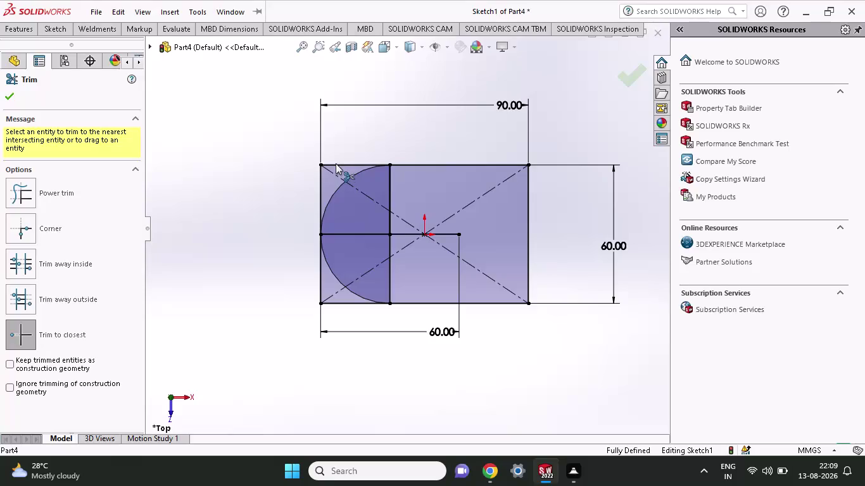
Trim the top-left stub and the left edge pieces lying outside the arc.
click(336, 163)
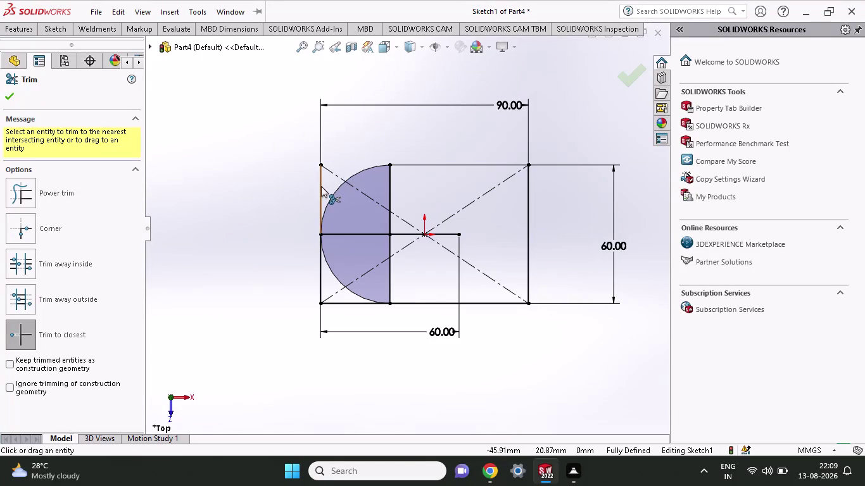
click(321, 186)
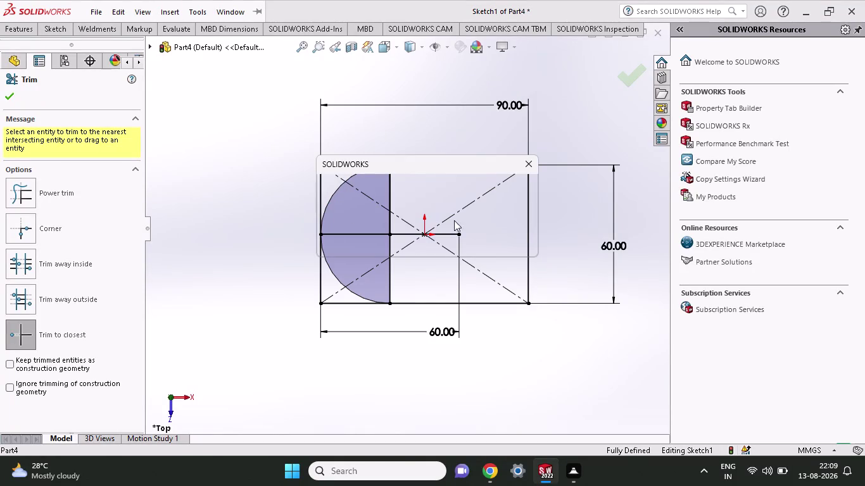
click(453, 244)
click(320, 275)
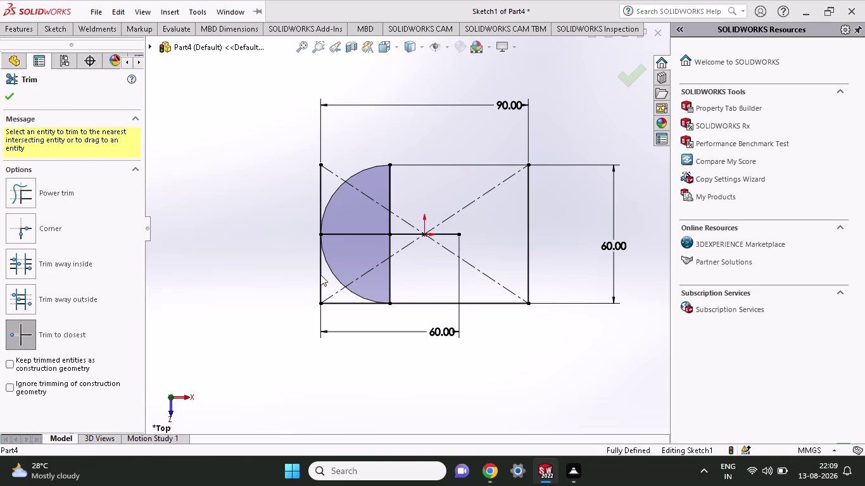
click(320, 275)
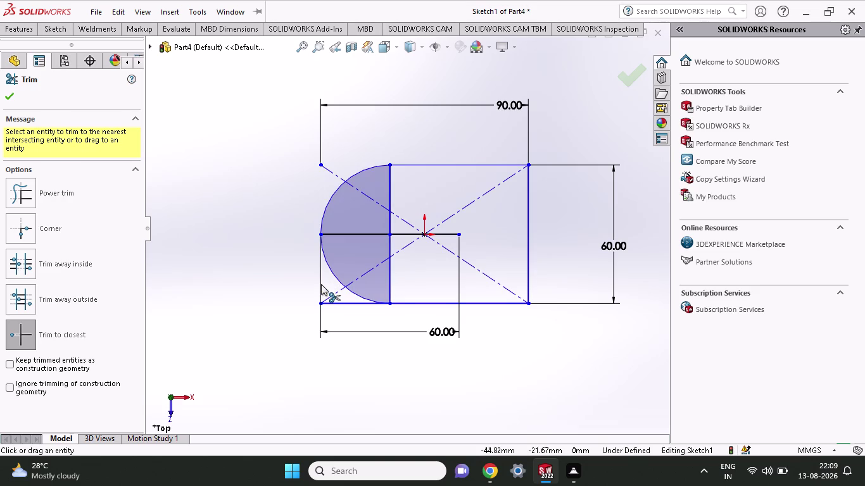
double_click(321, 284)
click(356, 303)
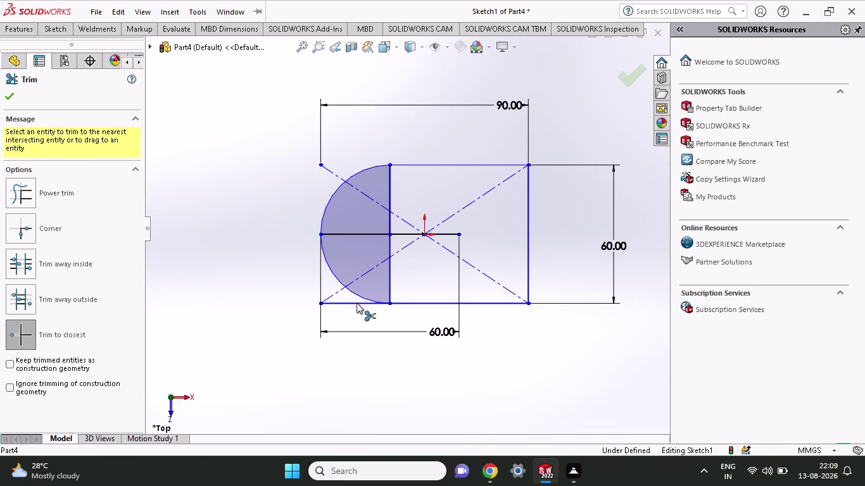
Trim the leftover bottom-left corner stubs outside the arc.
click(356, 302)
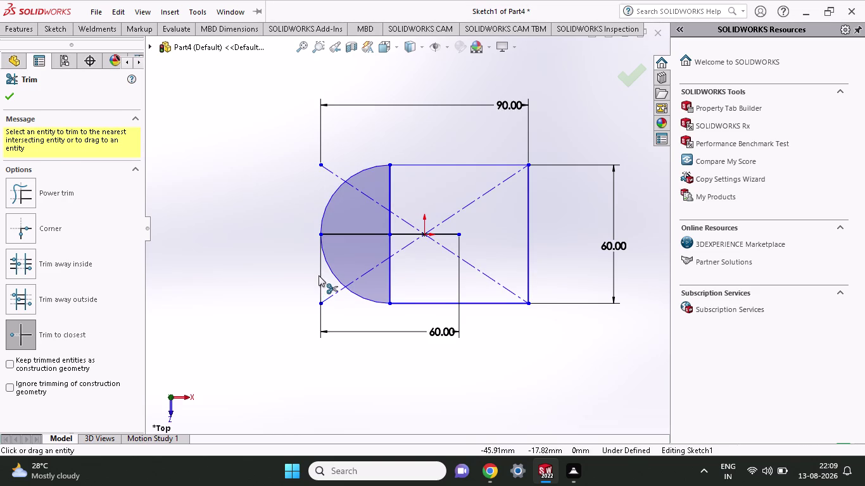
click(319, 275)
click(320, 267)
click(320, 257)
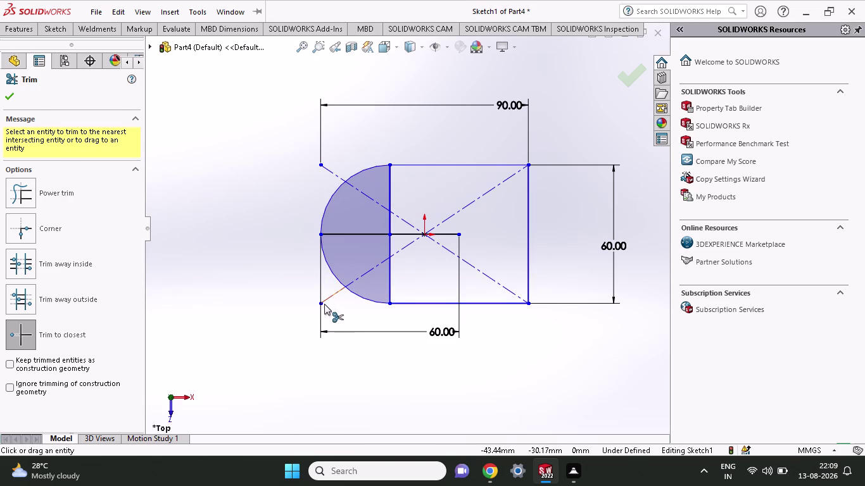
click(319, 302)
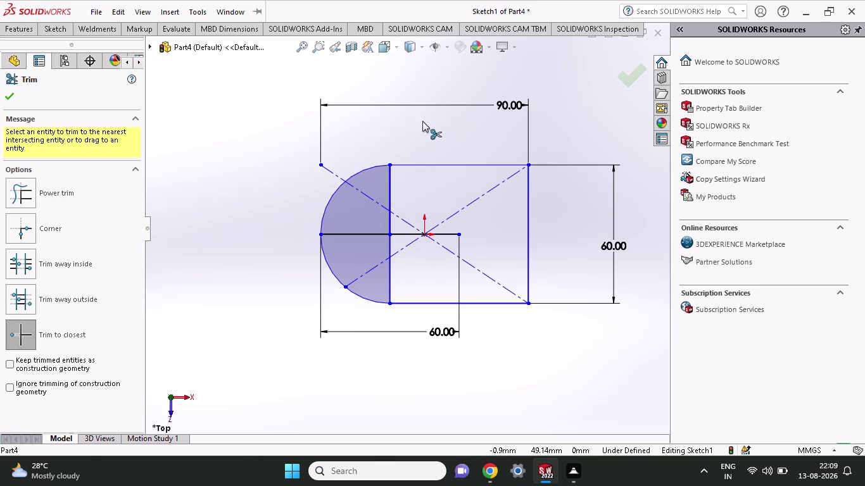
scroll(down, 3)
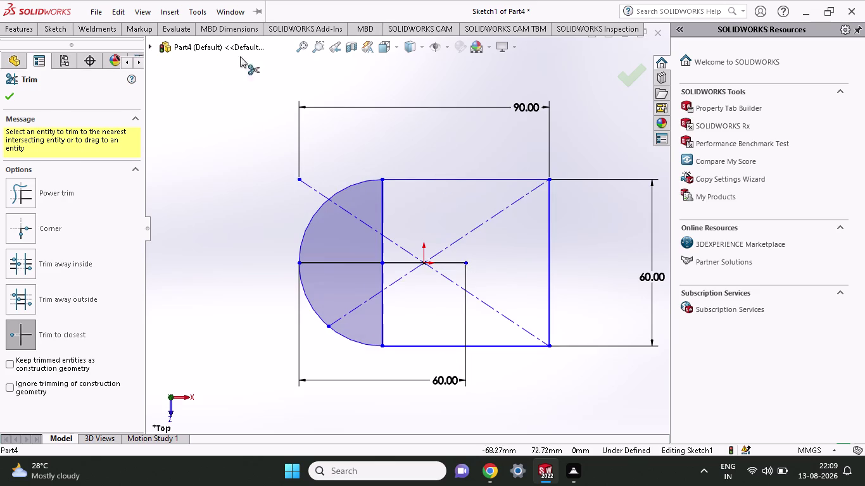
click(55, 29)
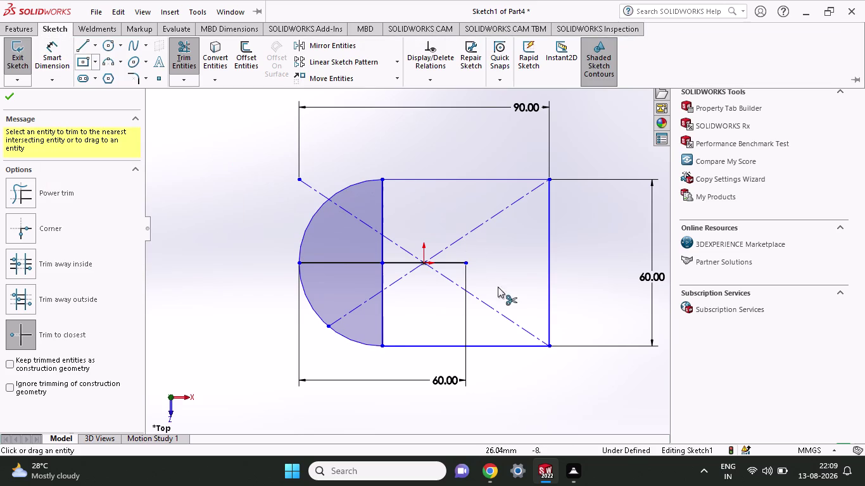
click(25, 30)
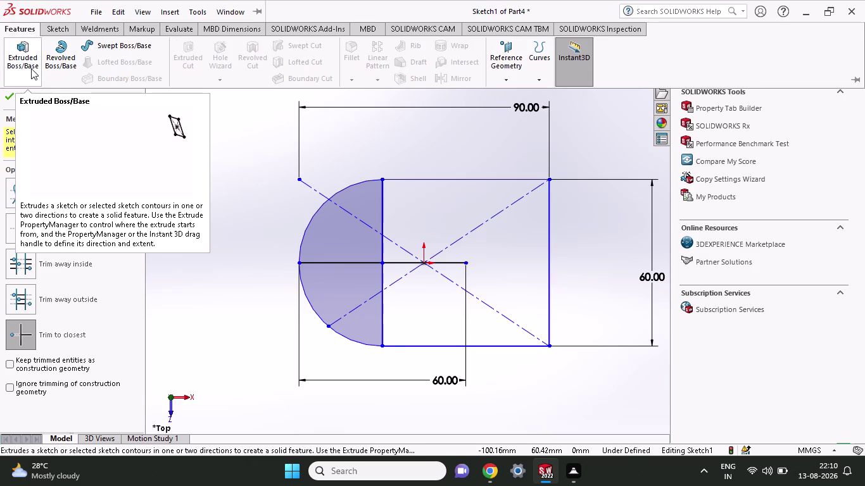
click(61, 33)
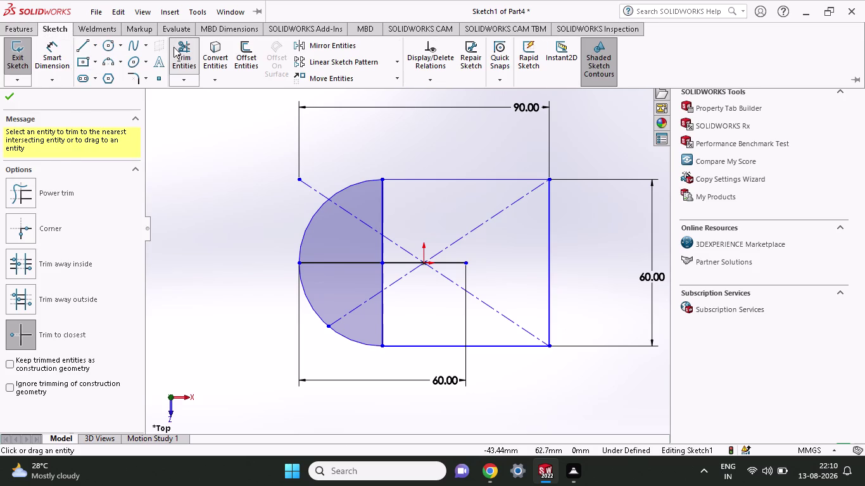
Trim the upper and lower inner vertical lines and the short stub, leaving one closed D outline.
click(174, 47)
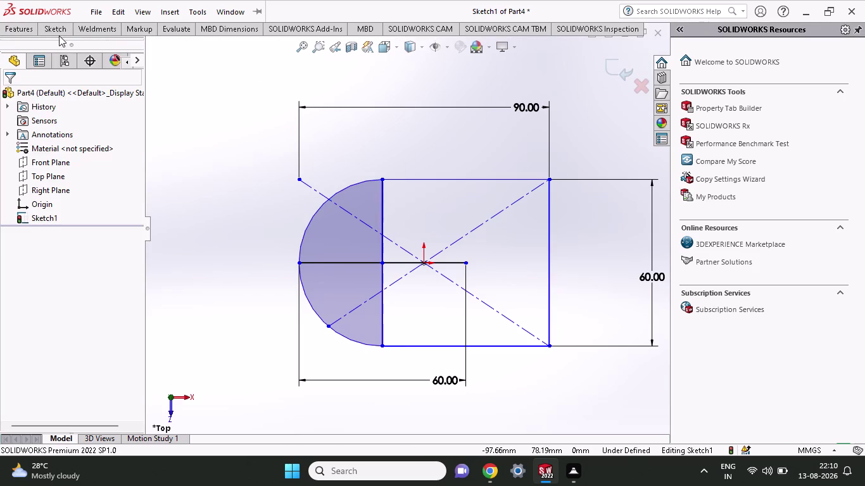
click(61, 32)
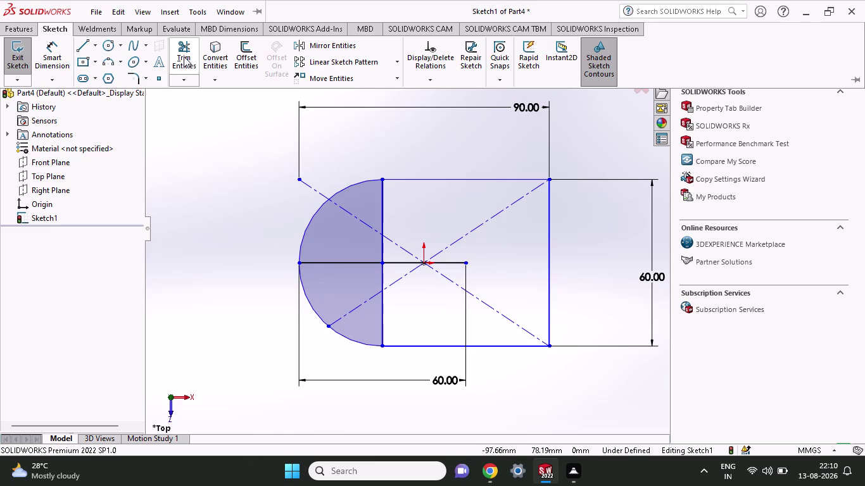
click(184, 56)
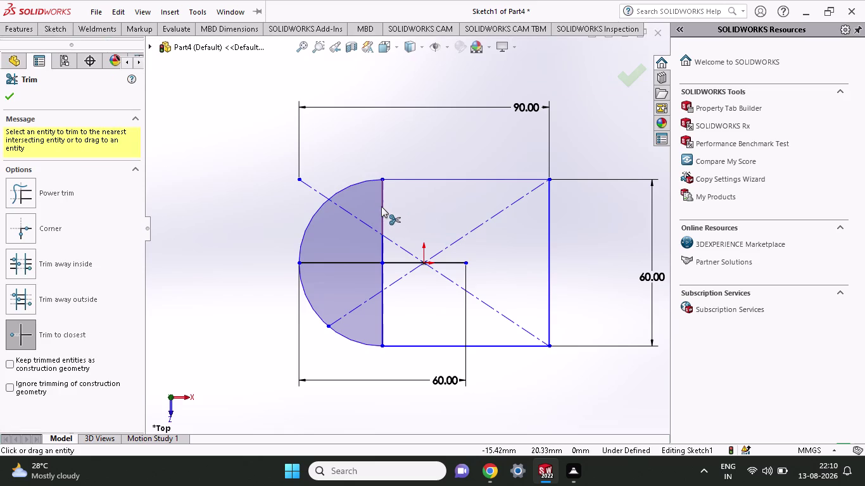
click(381, 206)
click(381, 222)
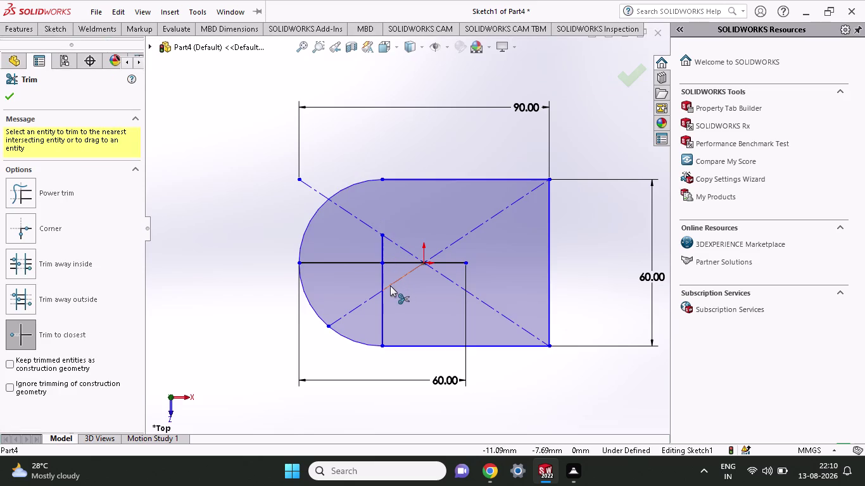
click(382, 289)
click(380, 245)
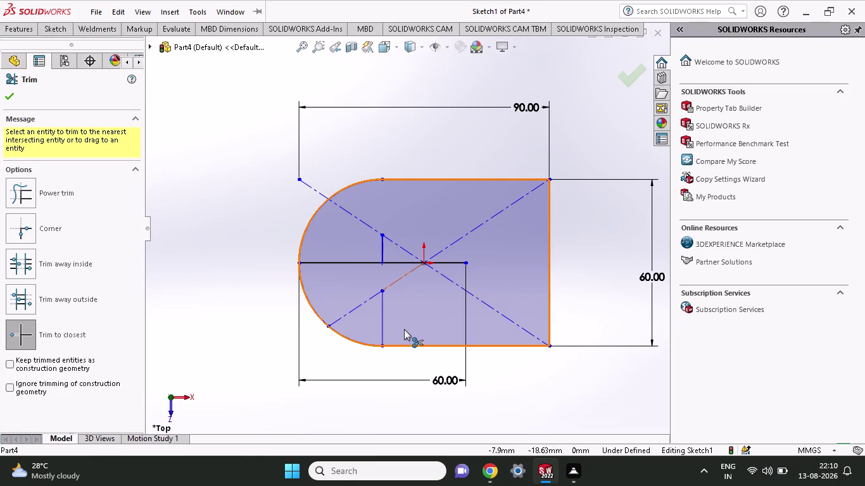
click(384, 322)
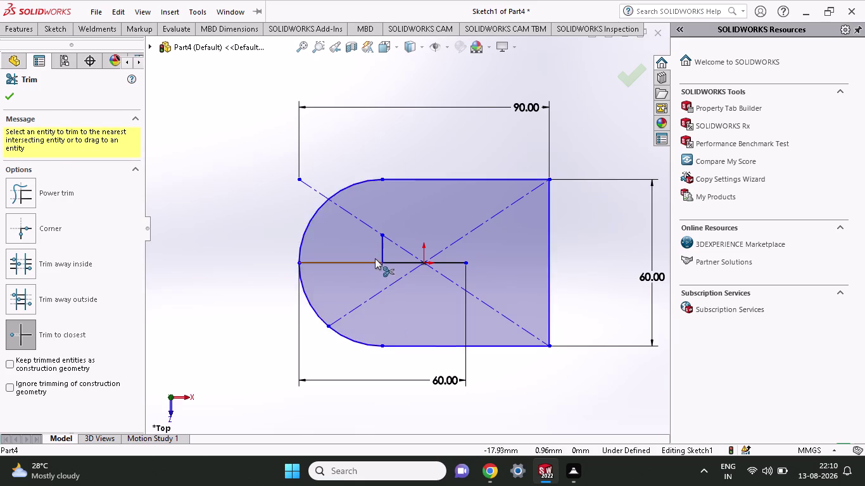
click(384, 247)
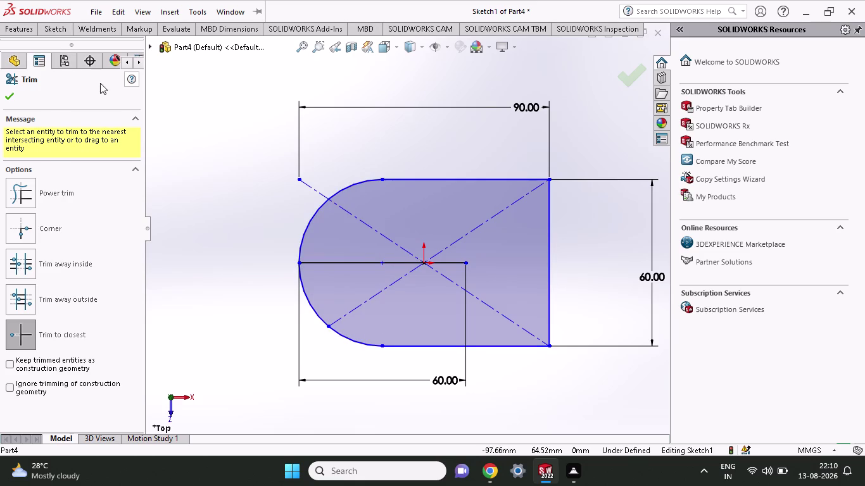
click(26, 29)
click(32, 57)
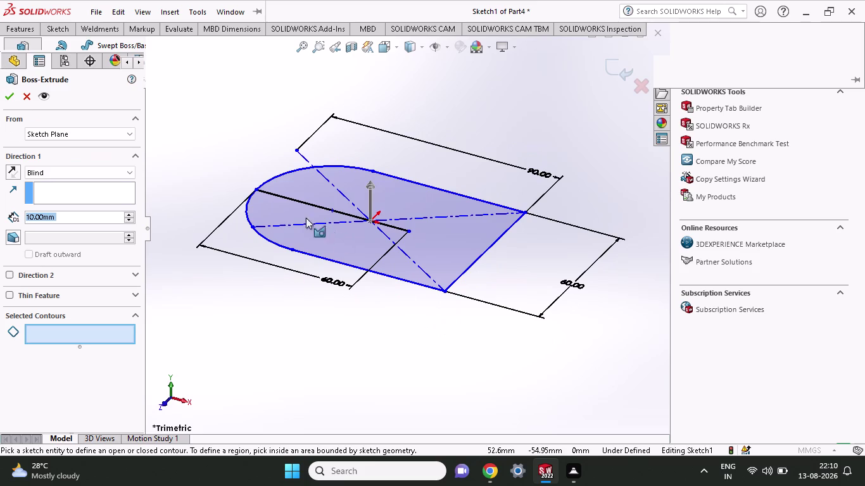
Extrude the D-shaped region as a Blind boss 20 mm deep.
click(340, 248)
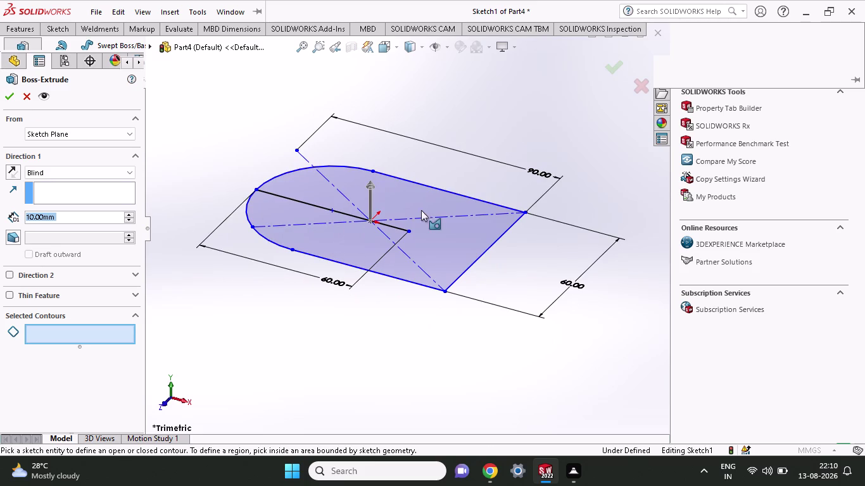
drag(77, 223, 66, 223)
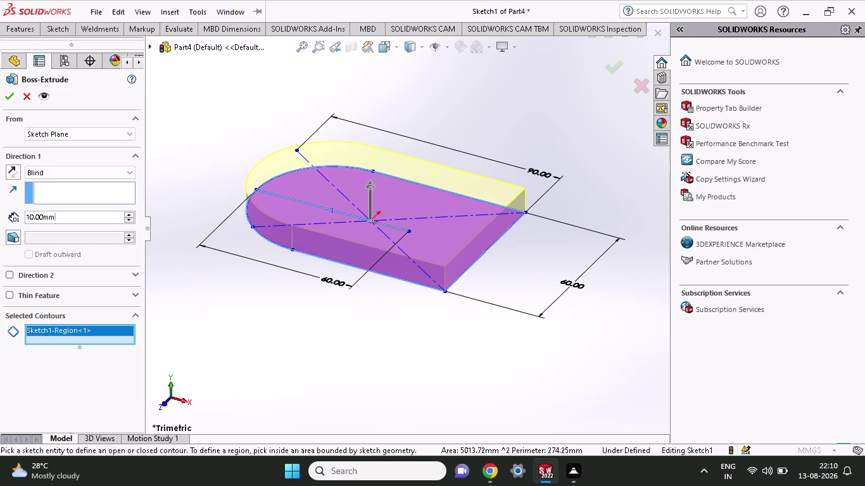
drag(66, 223, 0, 226)
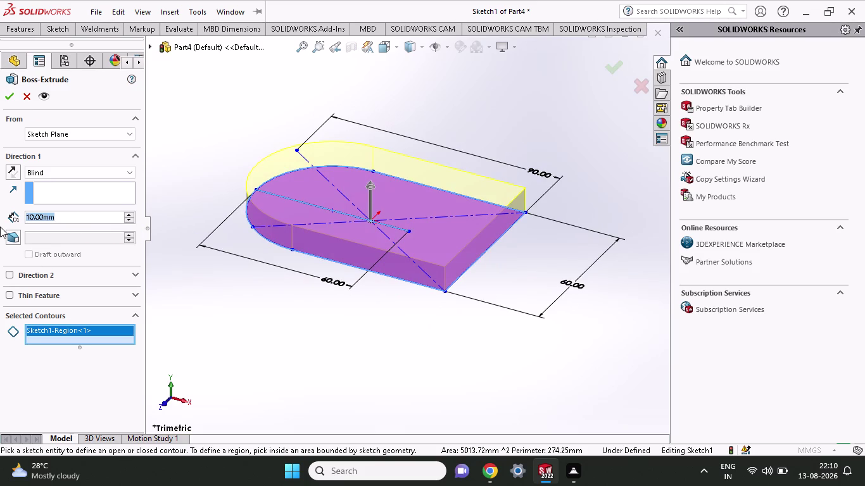
text(20)
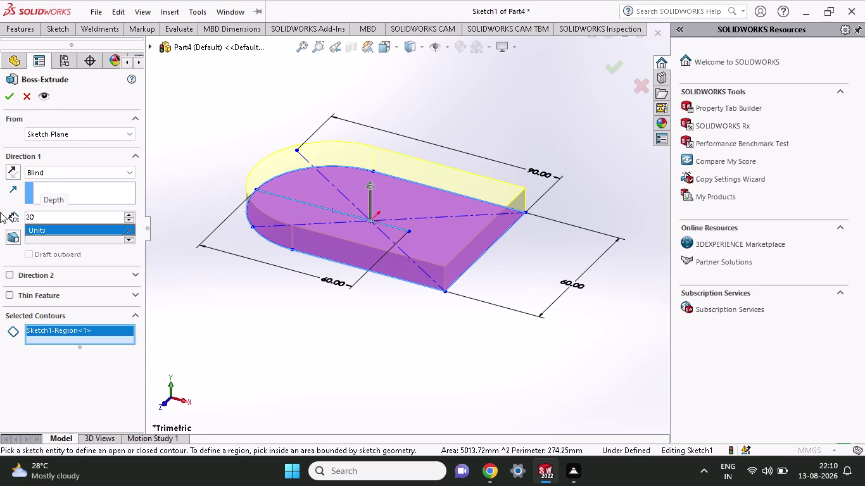
click(8, 100)
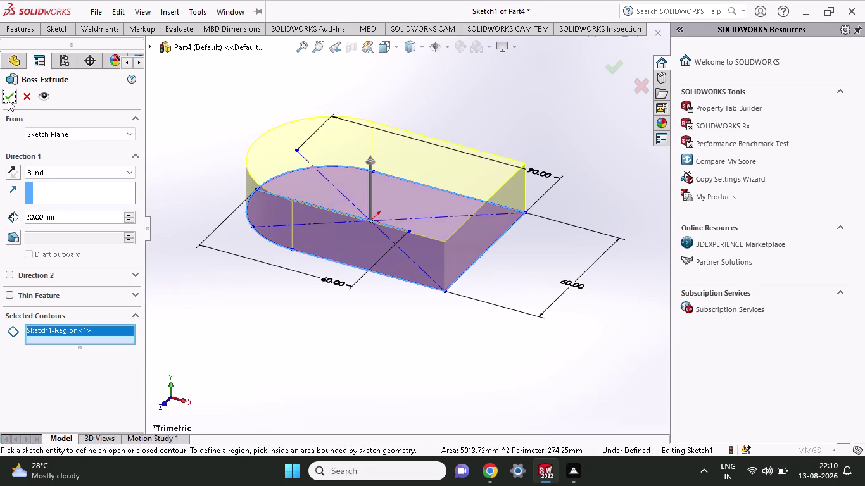
click(7, 100)
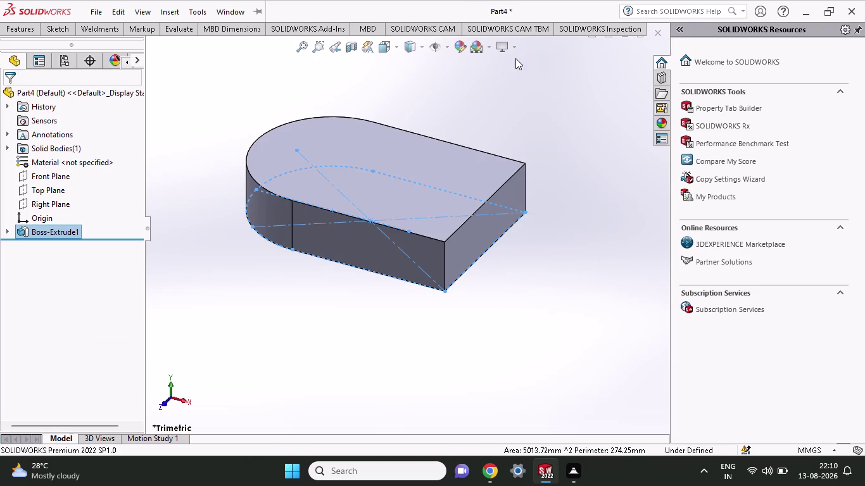
Open a new sketch on the D-shaped plate's top face, viewed normal to it.
click(430, 199)
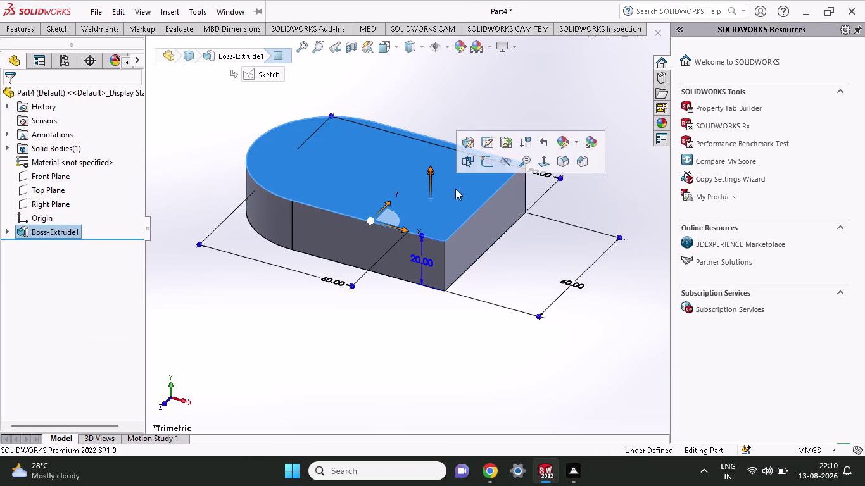
click(491, 161)
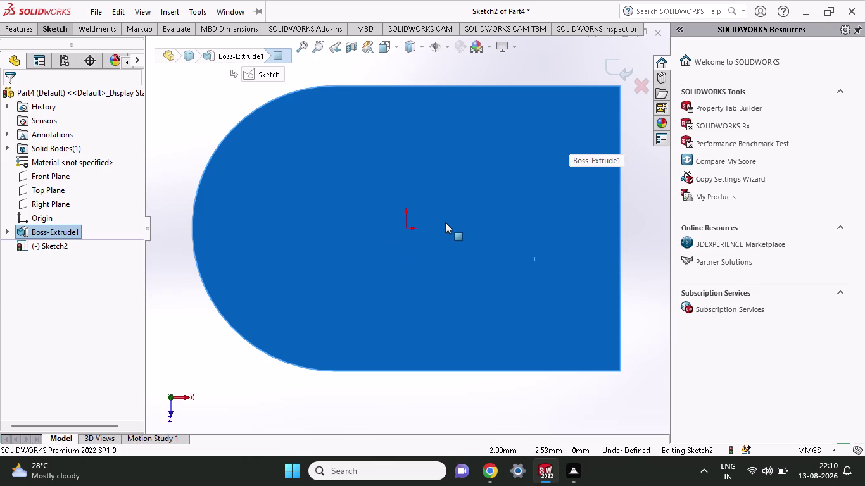
click(50, 33)
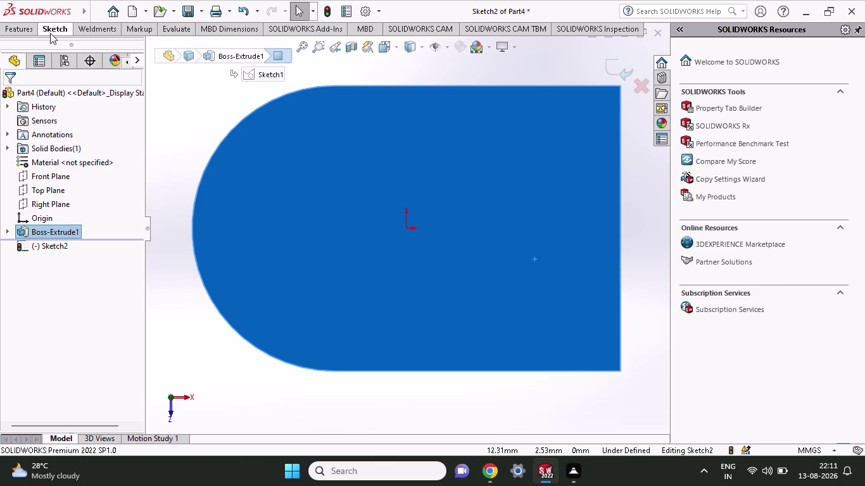
click(85, 63)
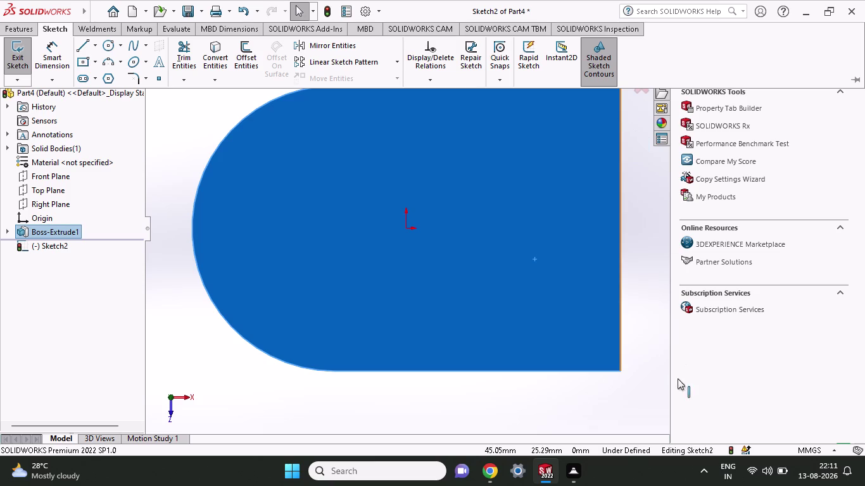
scroll(down, 3)
scroll(up, 3)
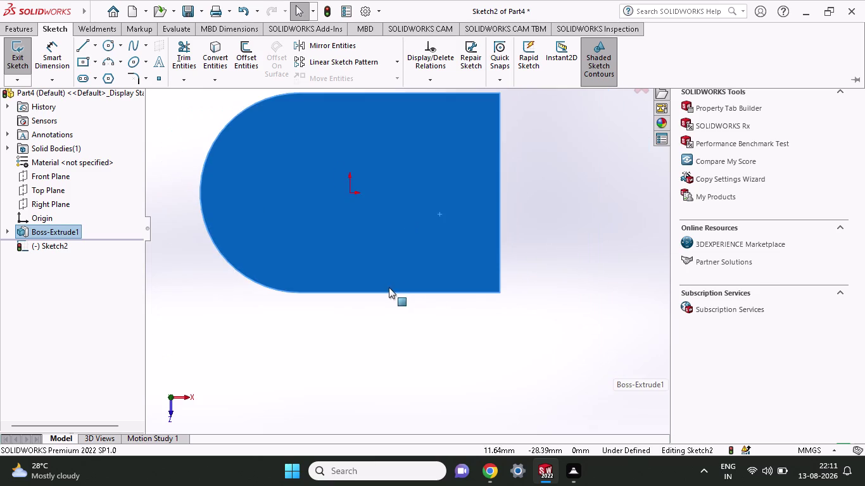
click(80, 64)
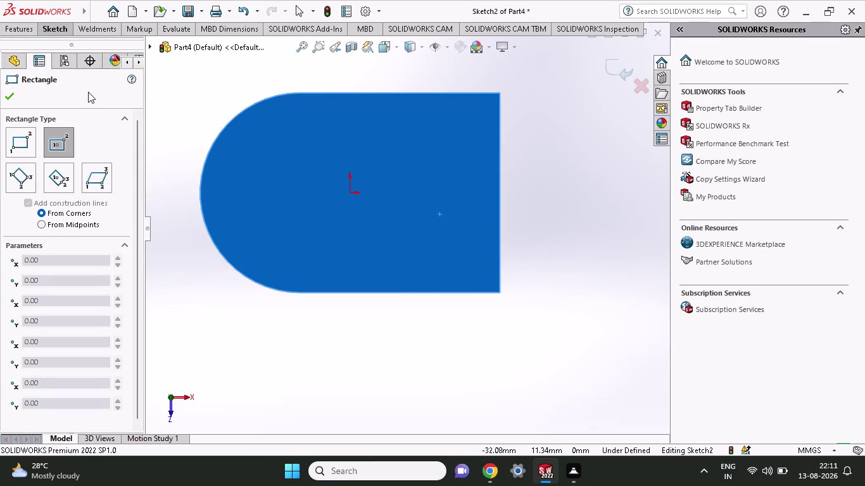
click(499, 293)
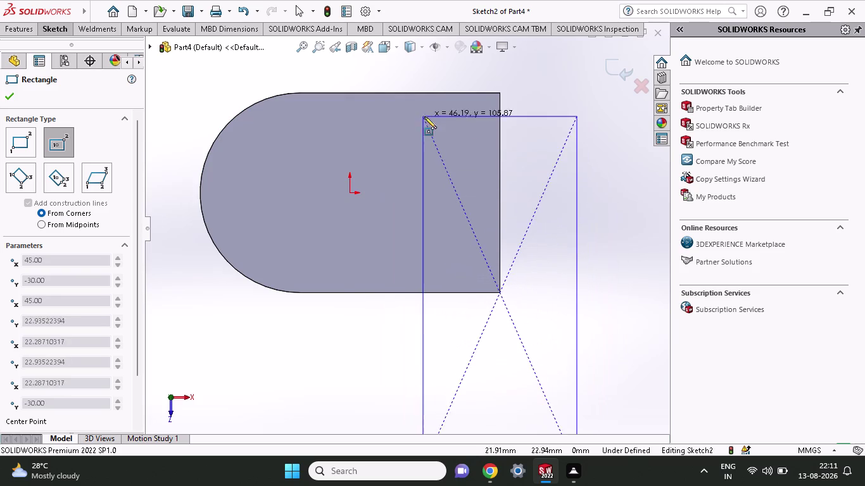
scroll(up, 3)
right_click(465, 172)
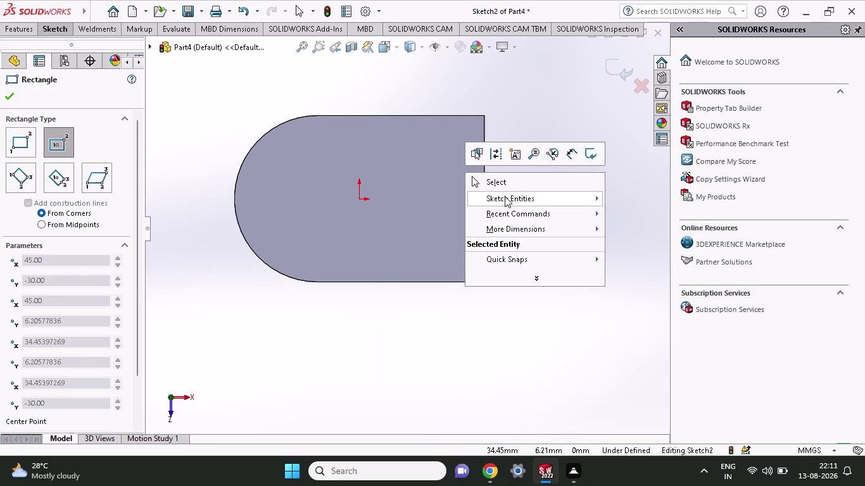
click(503, 187)
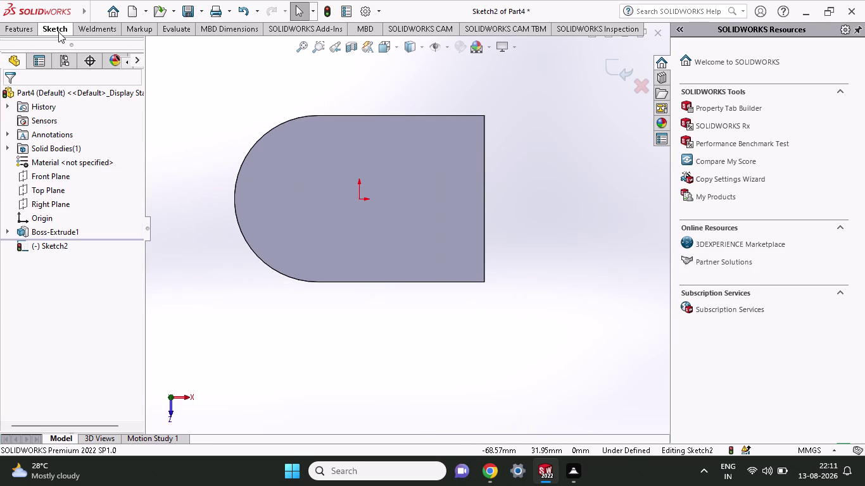
click(58, 32)
click(95, 59)
click(96, 79)
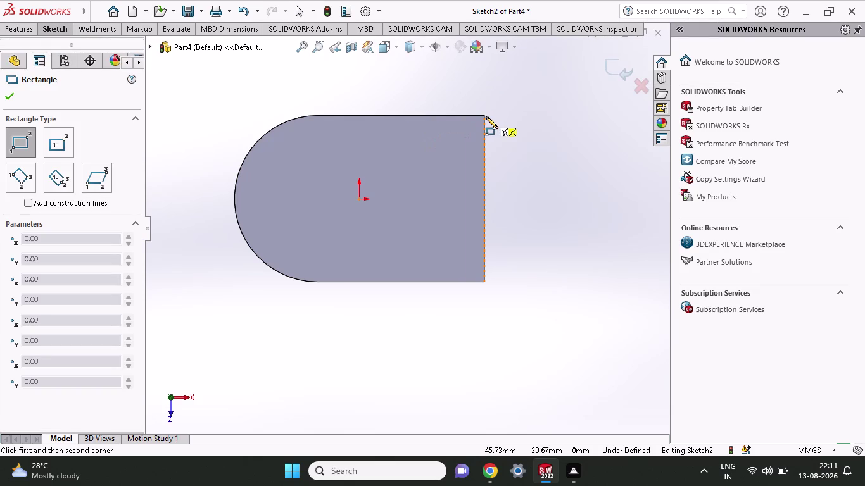
click(485, 116)
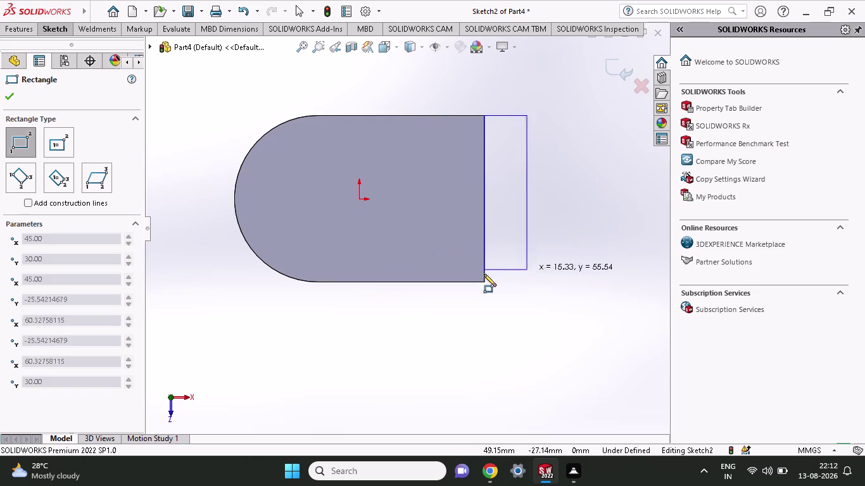
right_click(319, 285)
click(392, 299)
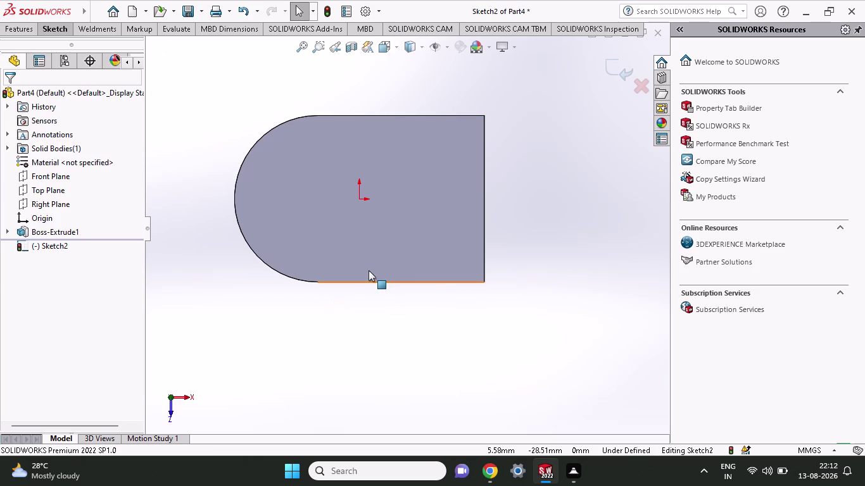
Undo the small stray rectangle drawn near the curve's lower end.
click(52, 34)
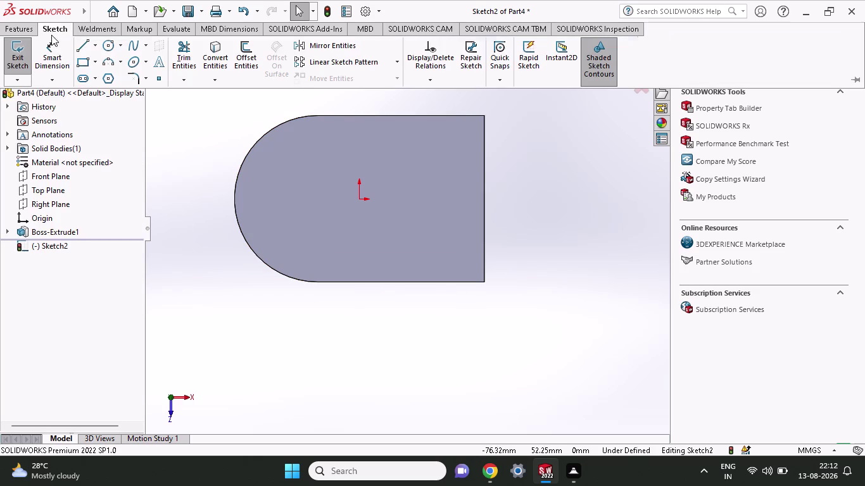
click(86, 65)
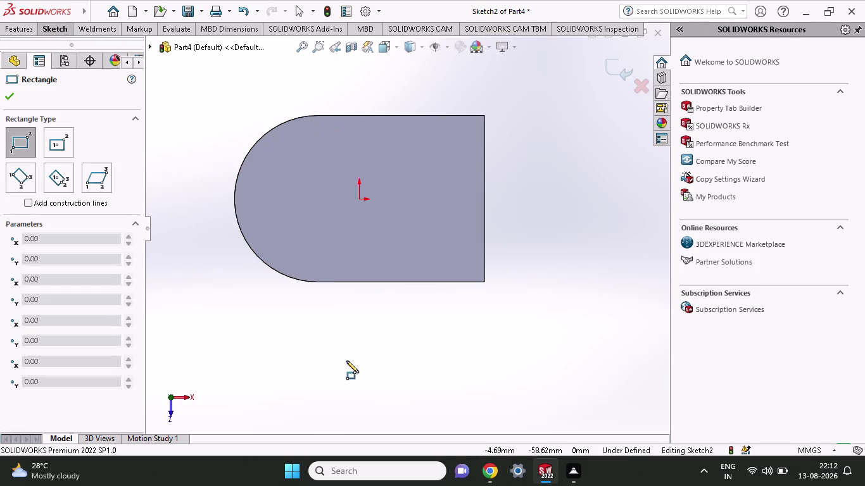
click(324, 296)
click(317, 281)
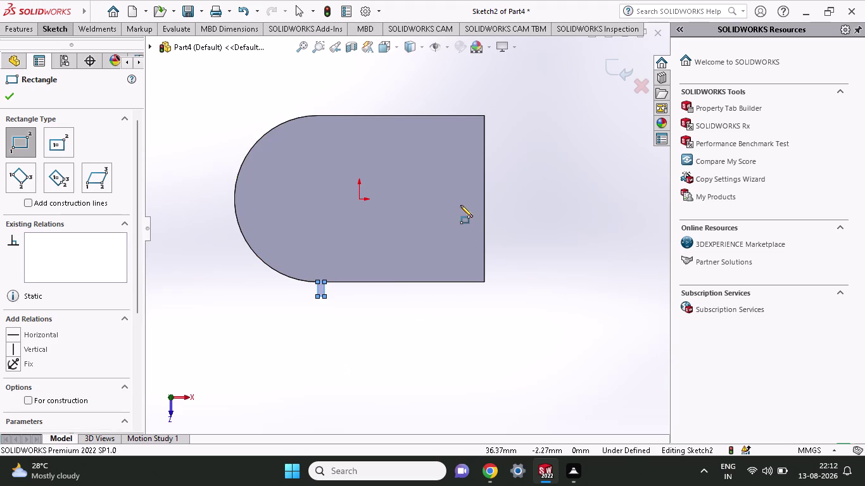
key(Escape)
key(Escape)
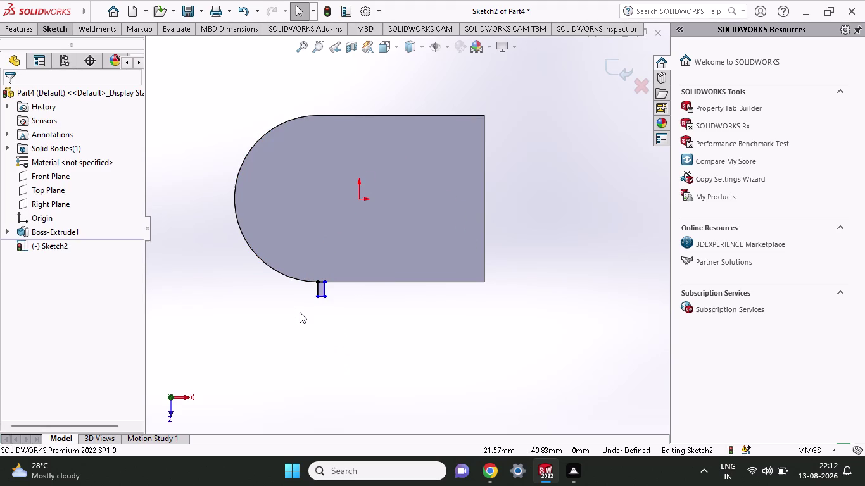
key(ctrl+z)
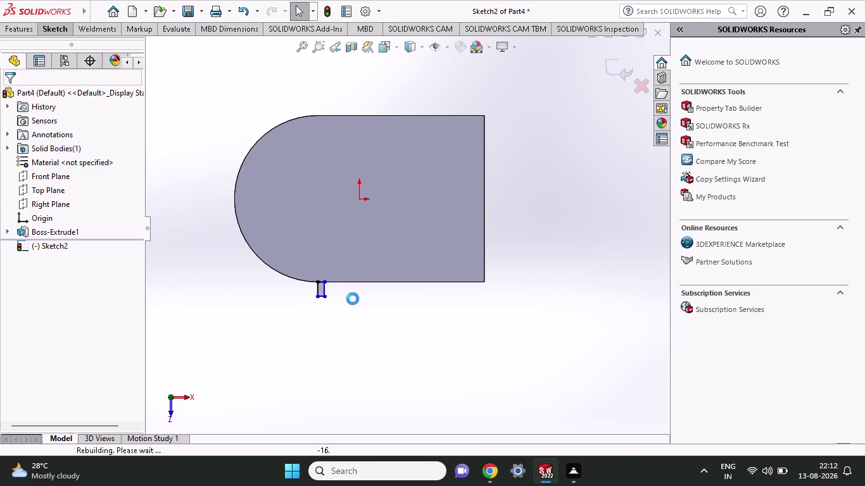
Draw a corner rectangle from the plate's top-right corner to the arc's lower tangent point.
click(40, 27)
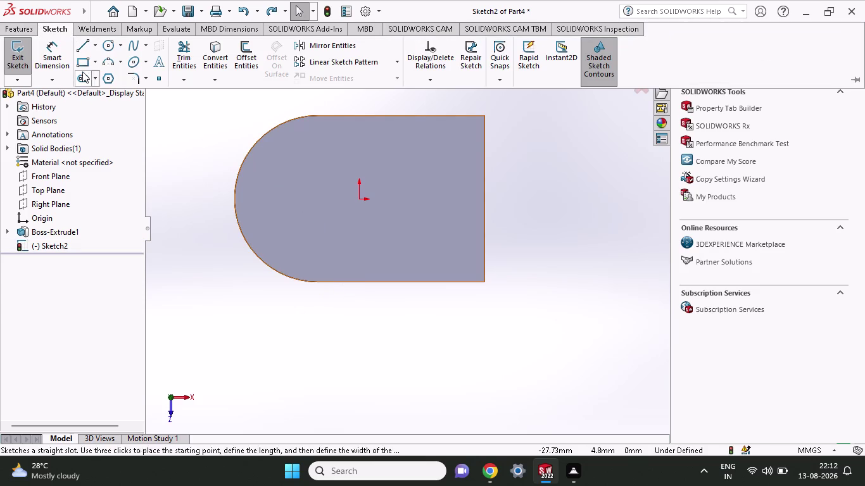
click(80, 63)
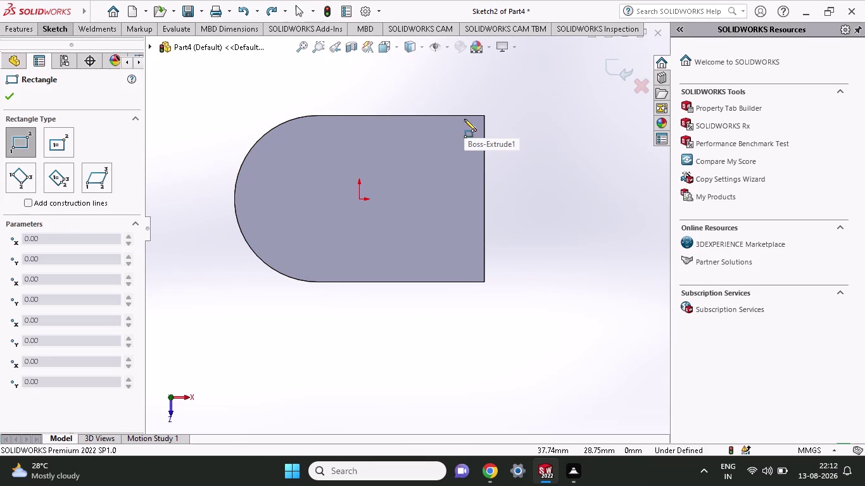
click(484, 116)
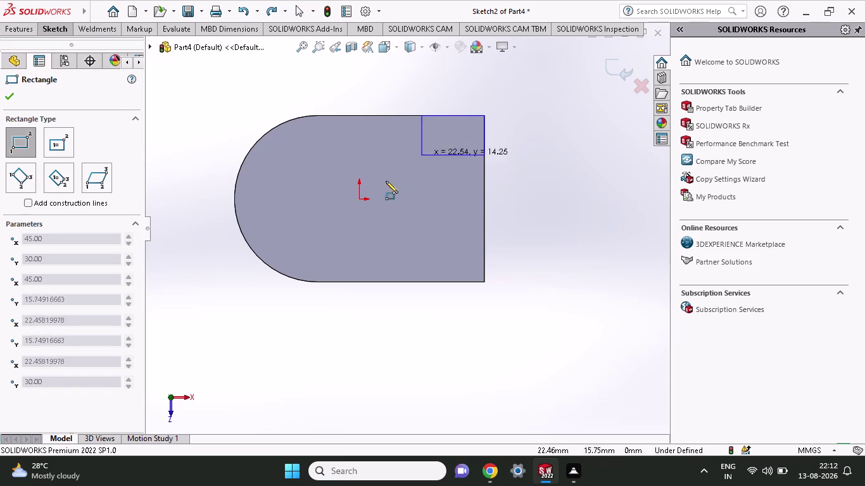
click(319, 284)
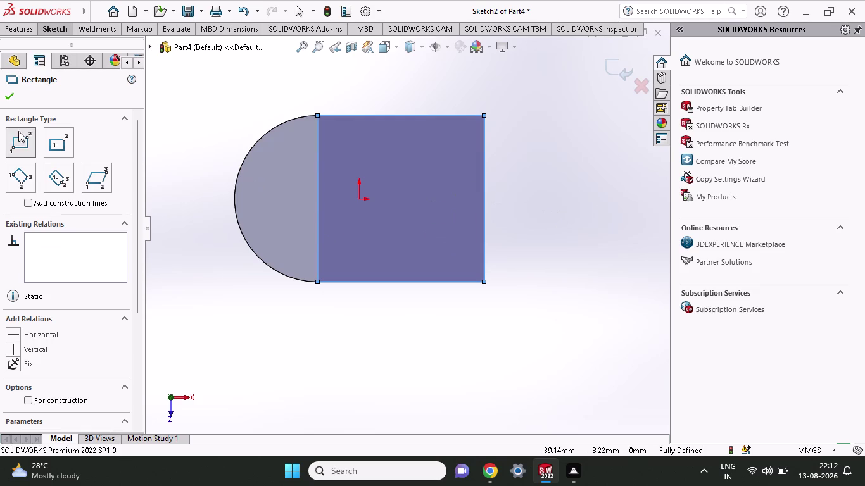
click(60, 29)
click(95, 51)
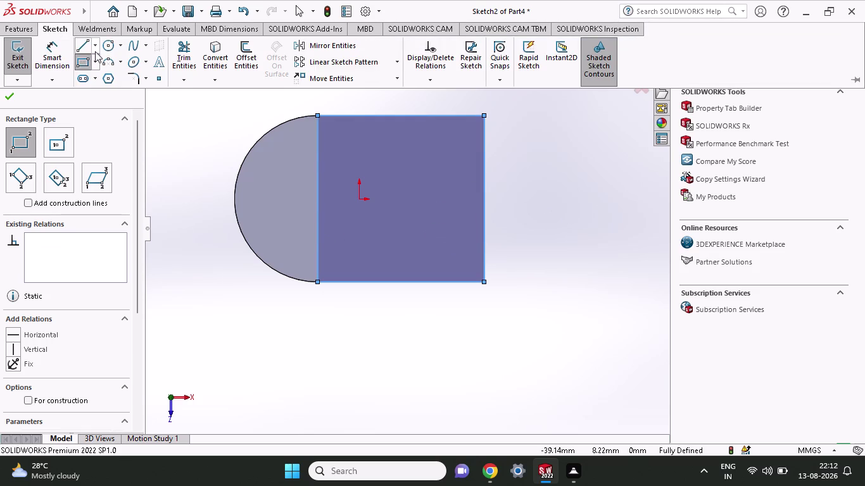
Draw a midpoint line along the rectangle's left edge.
click(111, 96)
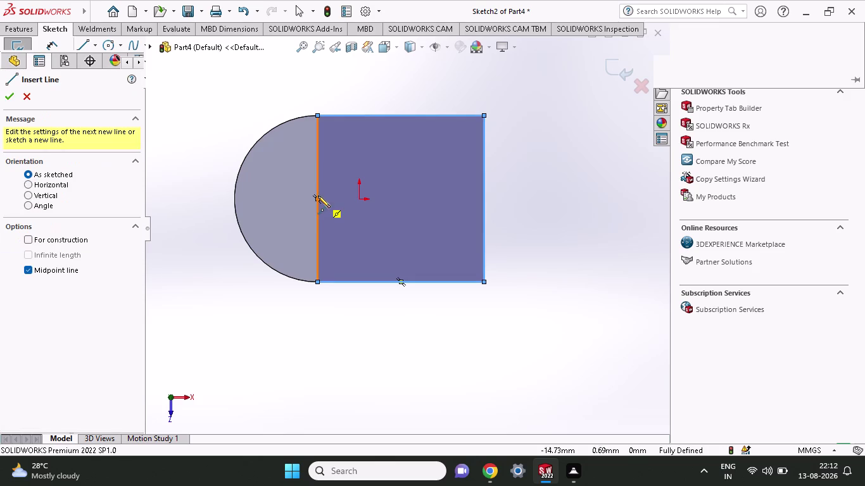
click(318, 198)
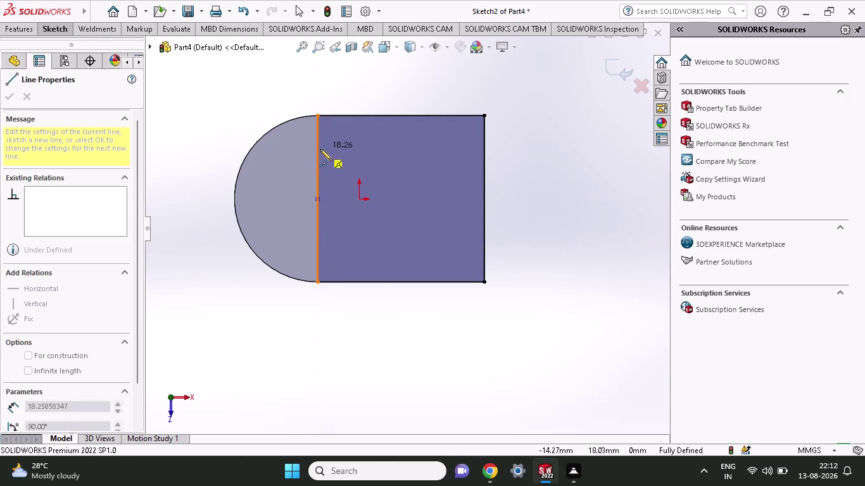
click(318, 142)
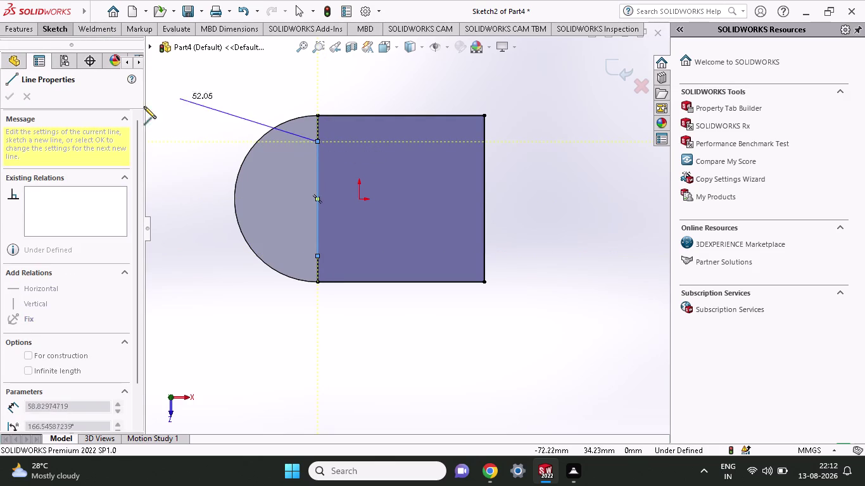
click(53, 31)
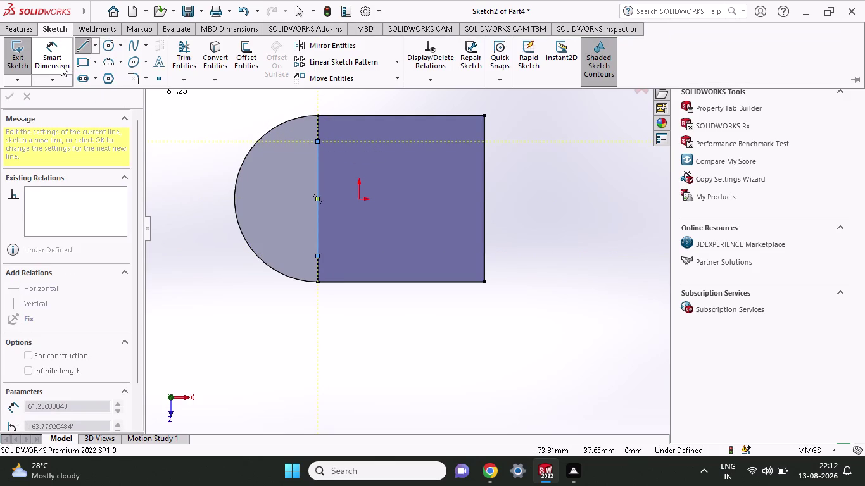
Dimension the left-edge midpoint line to 40 mm.
click(60, 65)
click(317, 256)
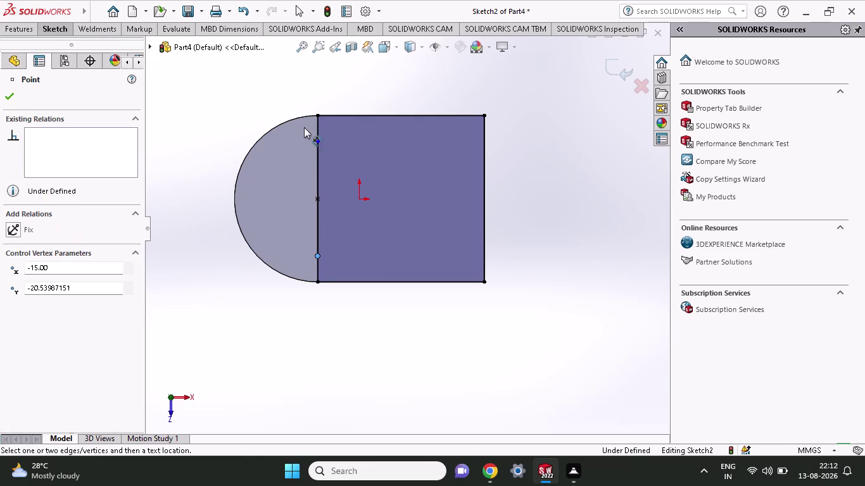
click(316, 141)
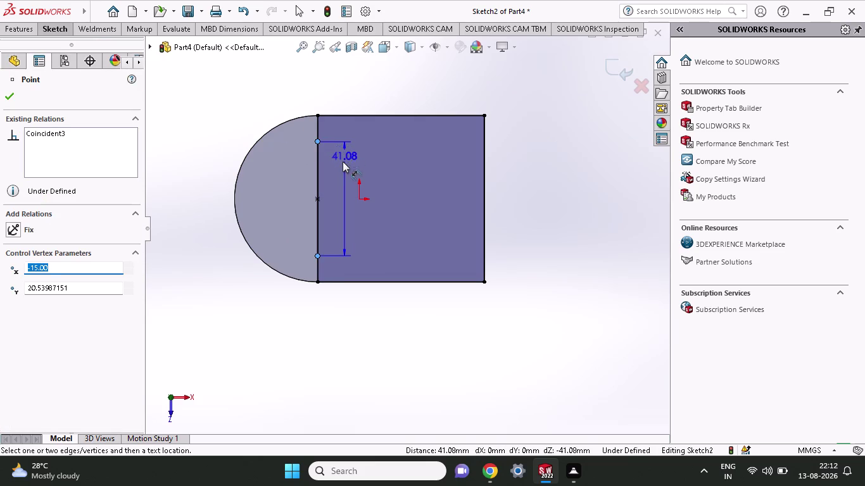
click(347, 205)
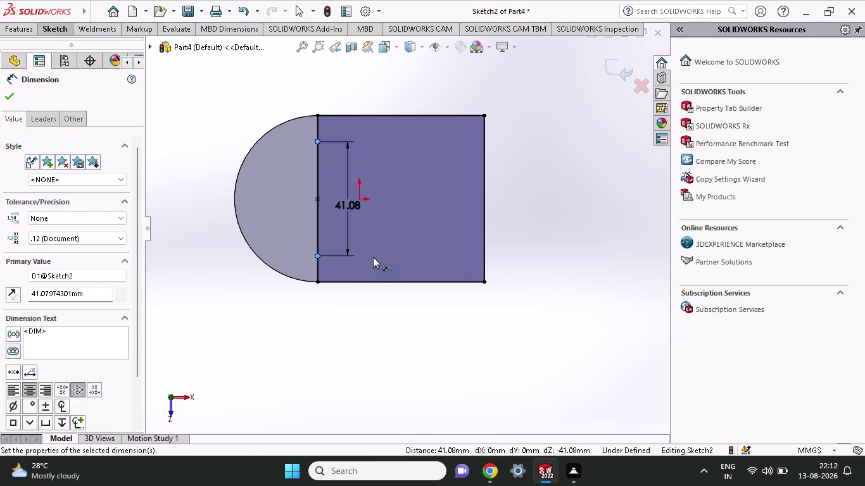
key(4)
key(0)
key(Return)
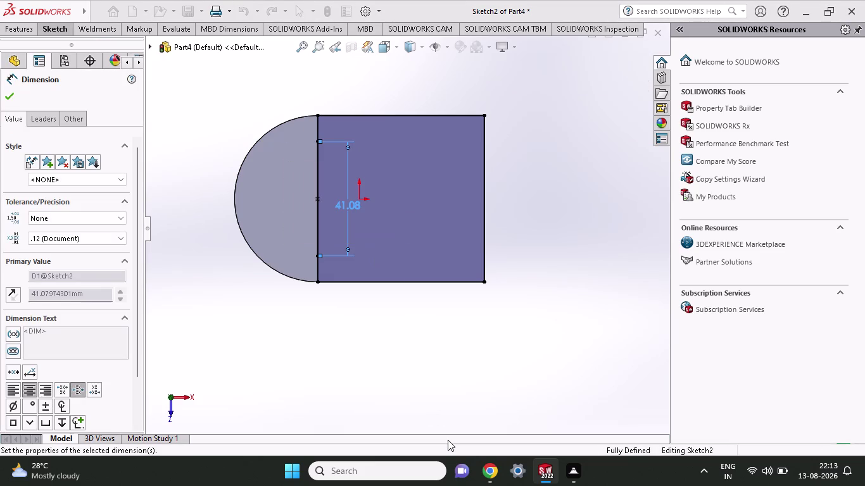
click(41, 27)
click(117, 65)
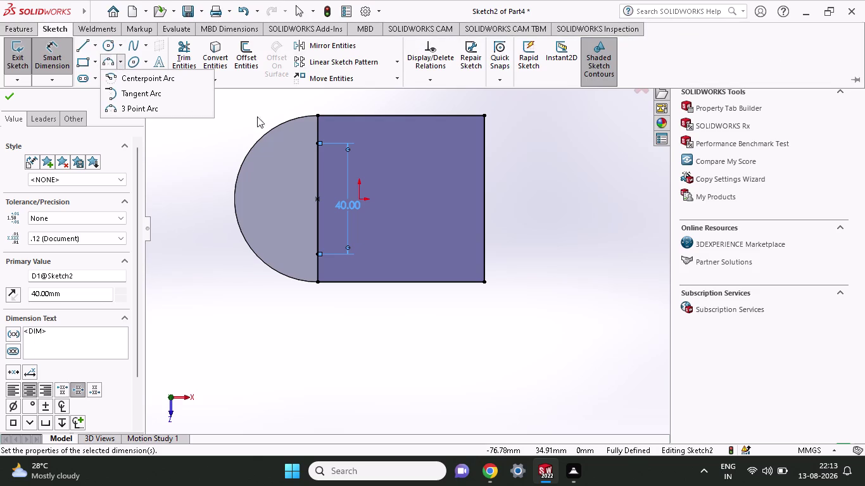
Draw a 3-point arc bulging left between the 40 mm line's top and bottom ends.
click(129, 105)
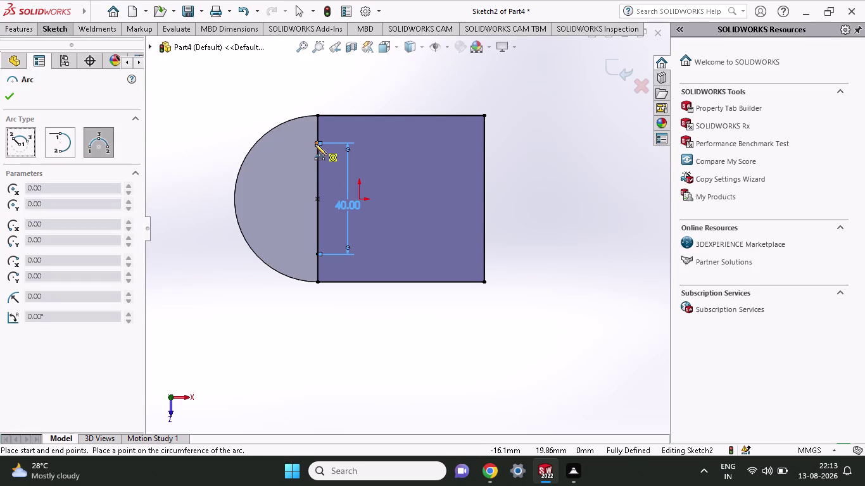
click(314, 144)
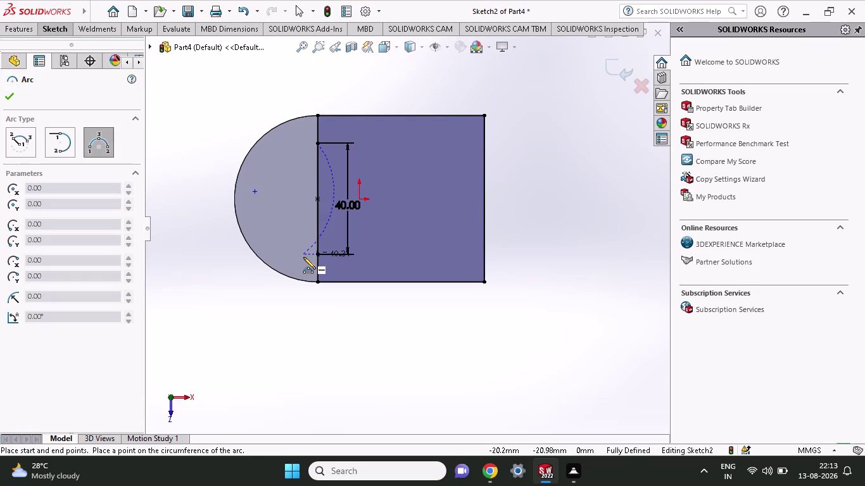
click(319, 258)
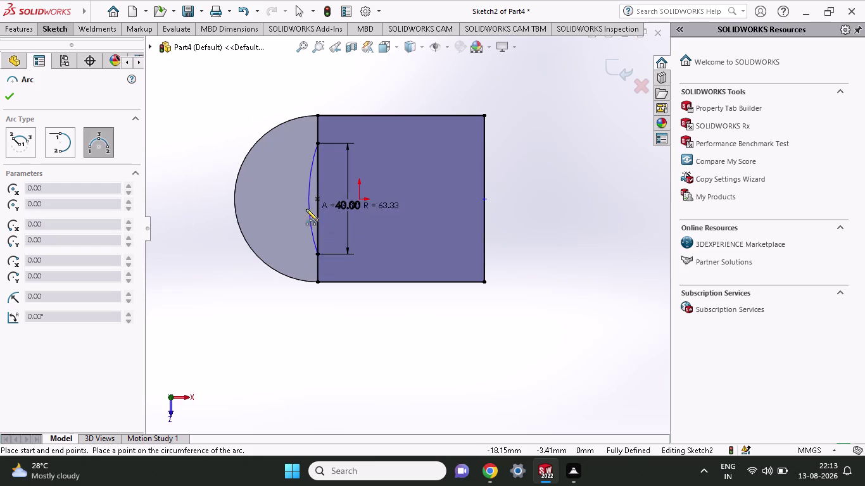
click(265, 207)
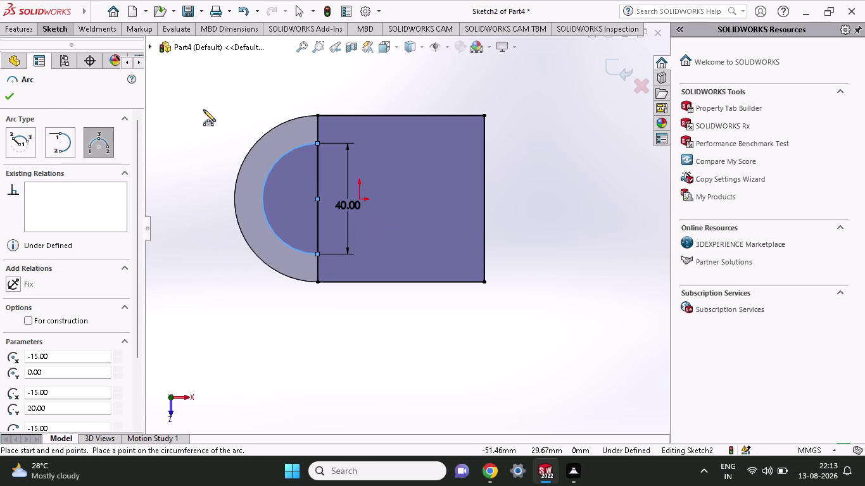
click(59, 32)
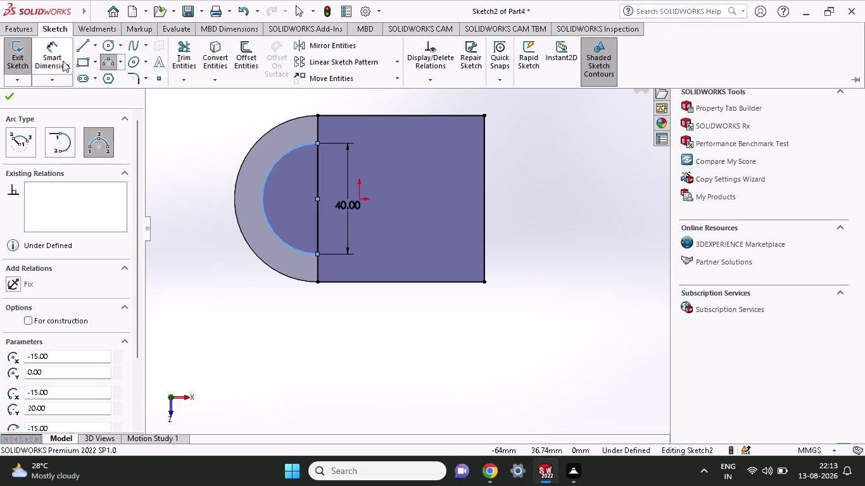
click(182, 49)
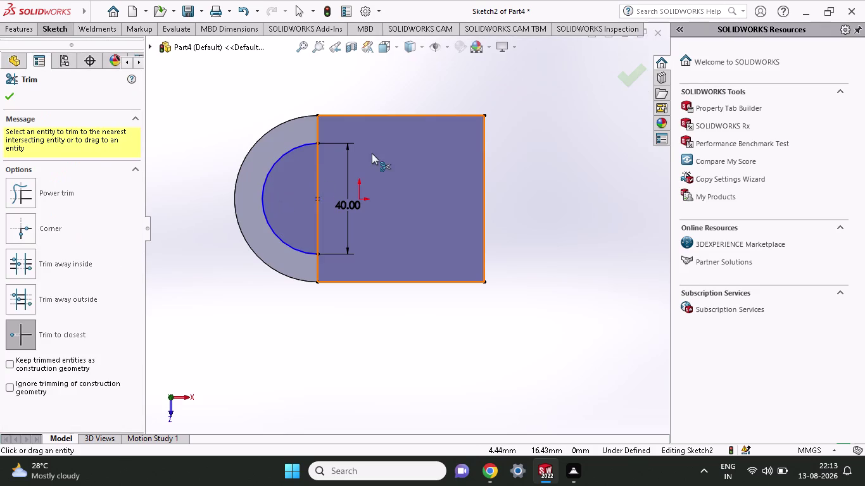
Trim away the 40 mm straight segment between the arc's ends and dismiss the warning.
click(318, 180)
click(446, 249)
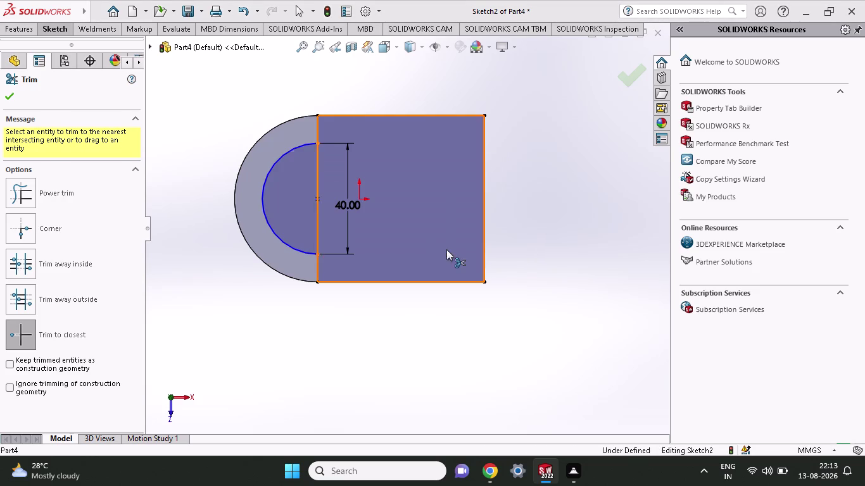
click(314, 235)
click(319, 234)
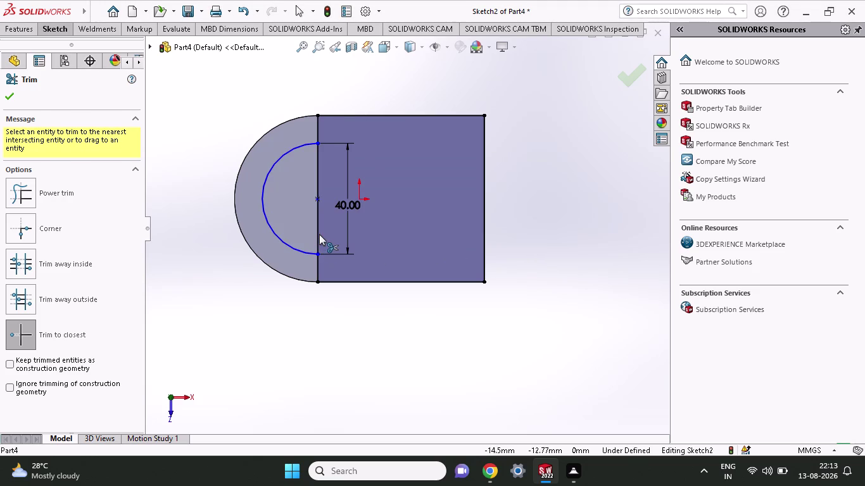
click(316, 233)
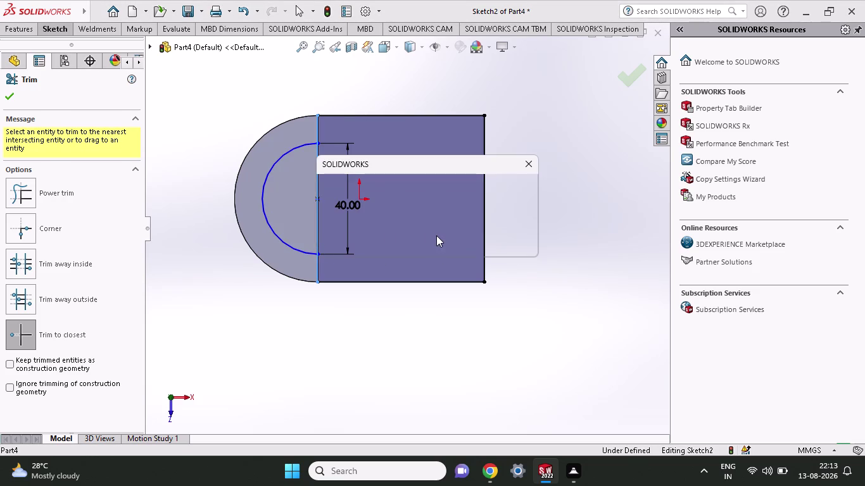
click(456, 243)
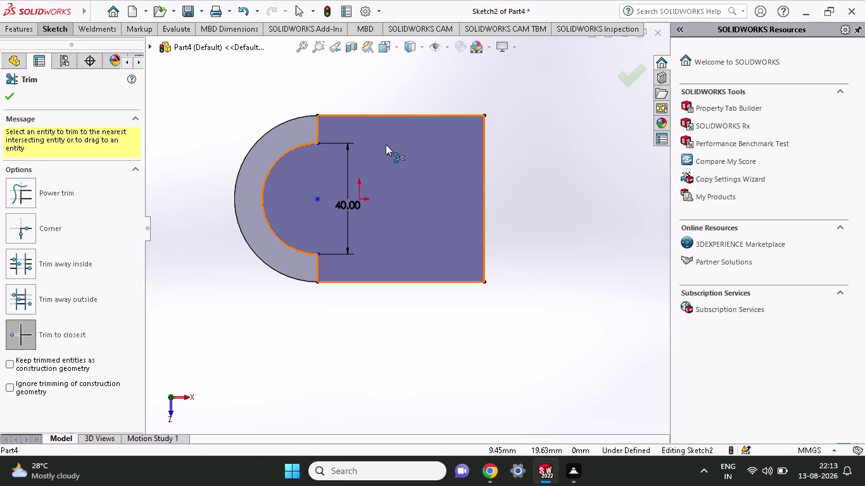
click(48, 32)
click(84, 48)
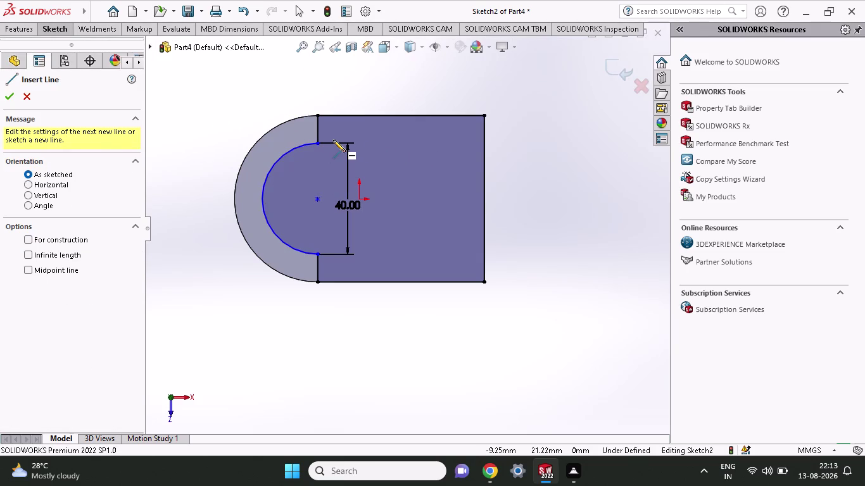
Draw a horizontal line right from the arc's upper end and dimension it 20 mm.
click(316, 144)
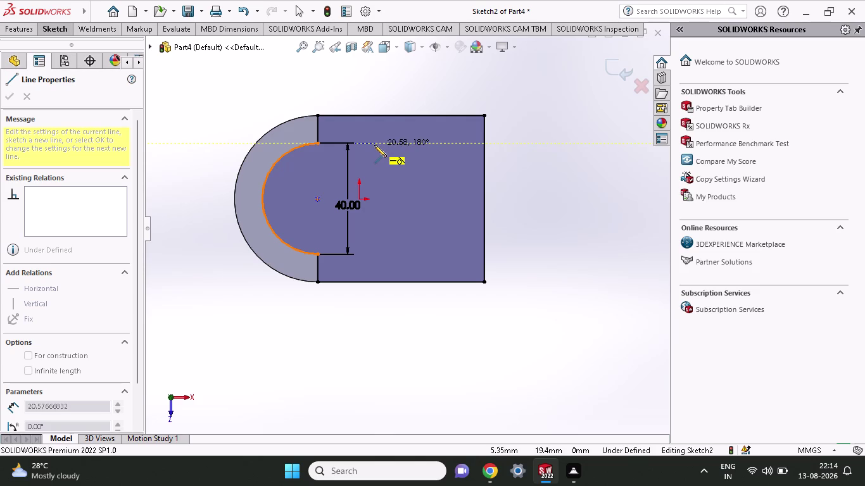
click(374, 145)
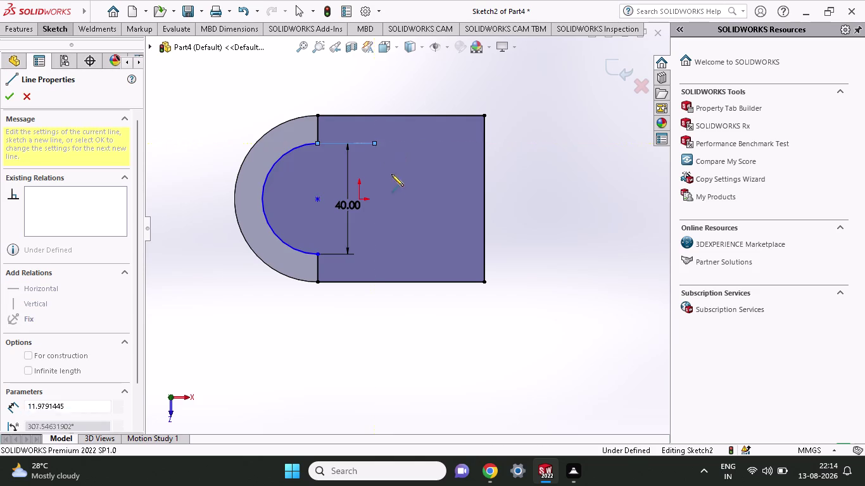
click(54, 30)
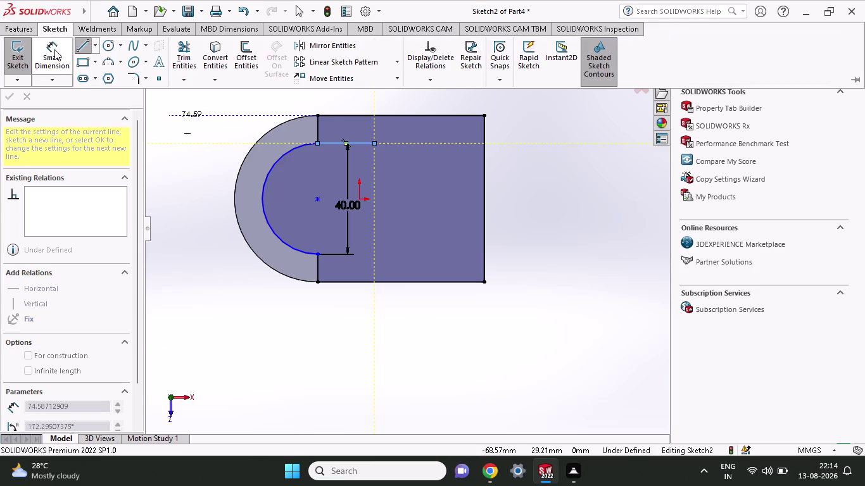
click(56, 57)
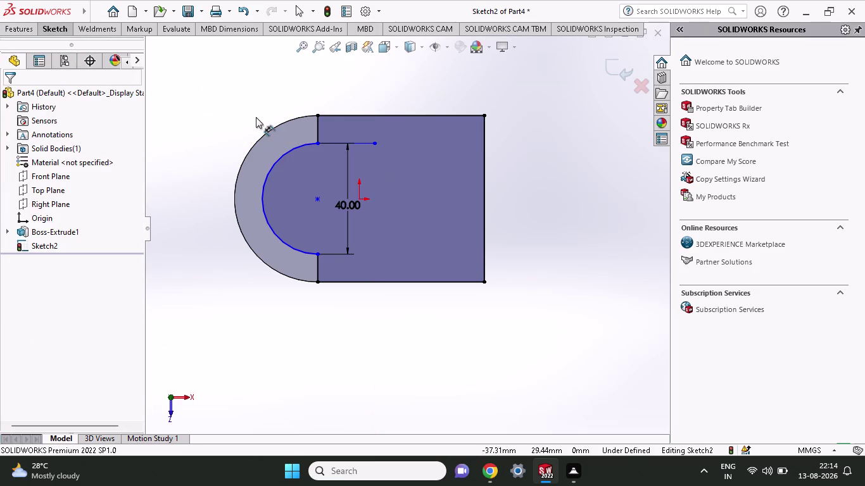
click(316, 144)
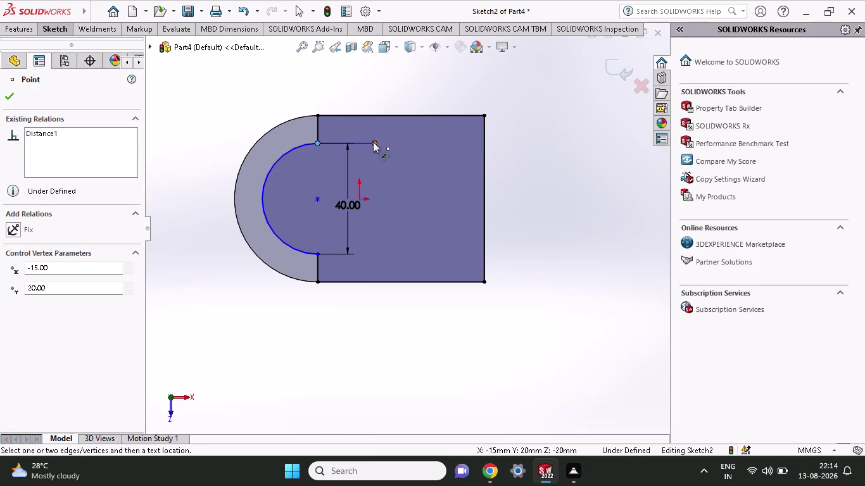
click(373, 142)
click(361, 85)
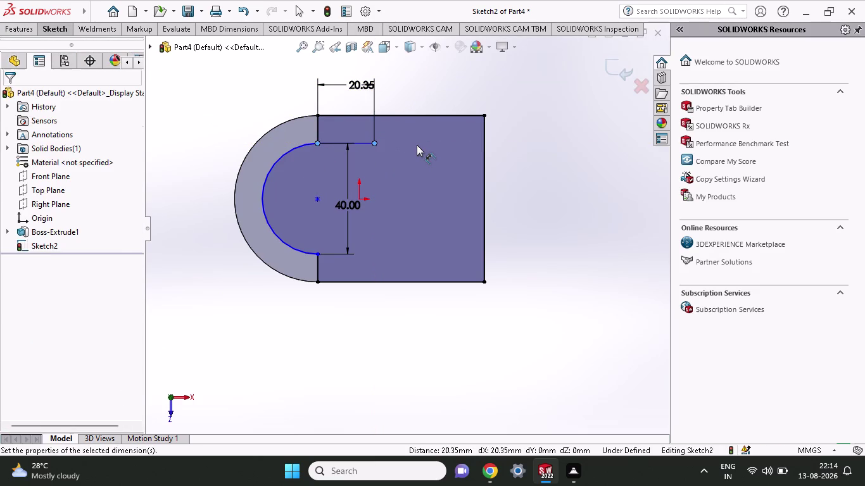
text(20)
key(Return)
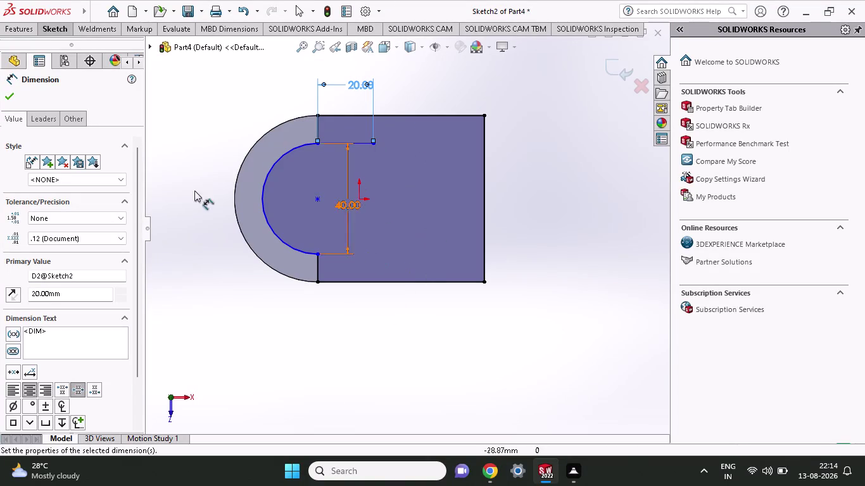
click(59, 27)
click(81, 48)
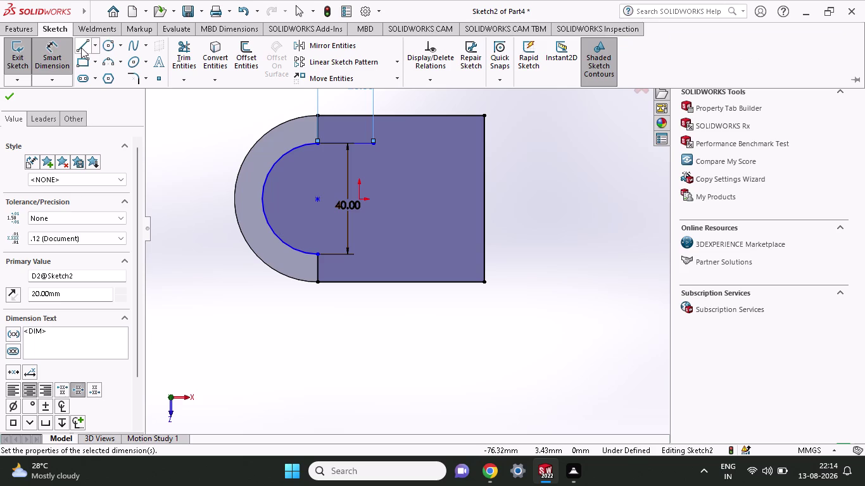
Draw a vertical line from the 20 mm line's end up to the plate's top edge.
click(373, 144)
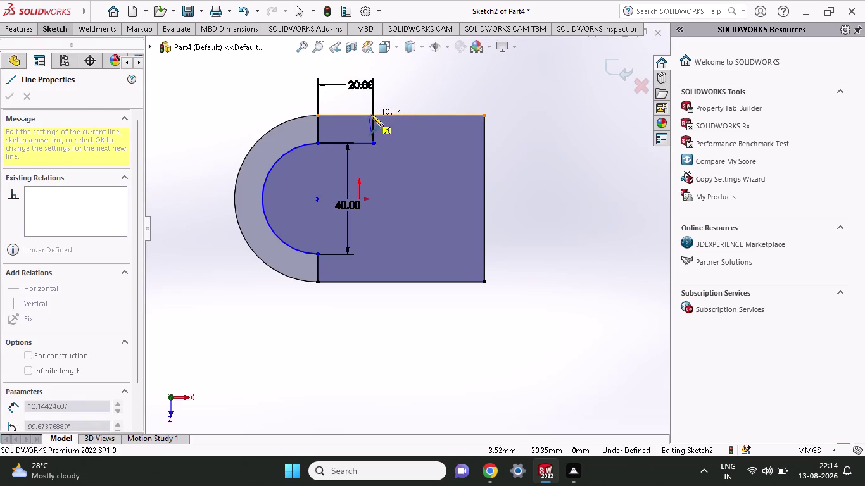
click(375, 115)
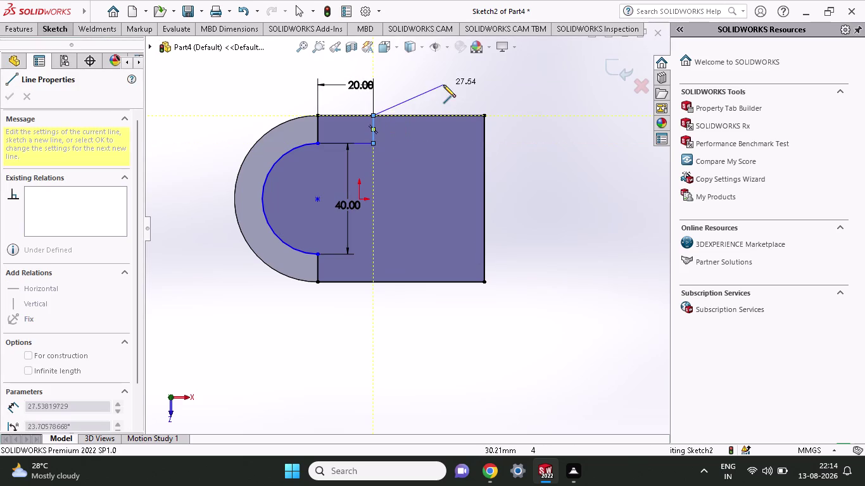
right_click(444, 85)
click(450, 92)
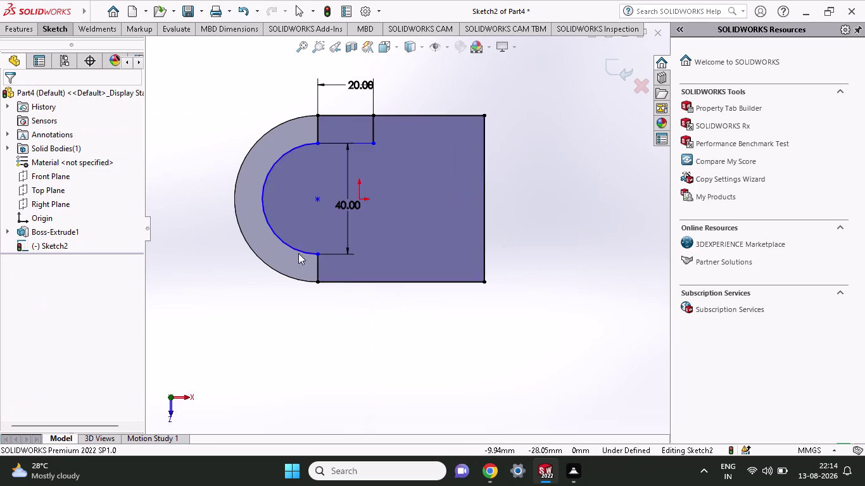
Draw a horizontal line from the arc's lower end, then a vertical line down to the bottom edge.
click(59, 32)
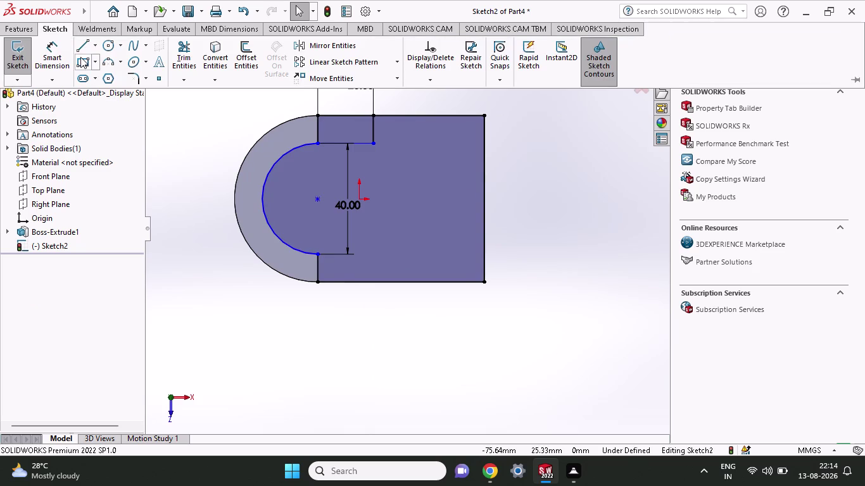
click(80, 46)
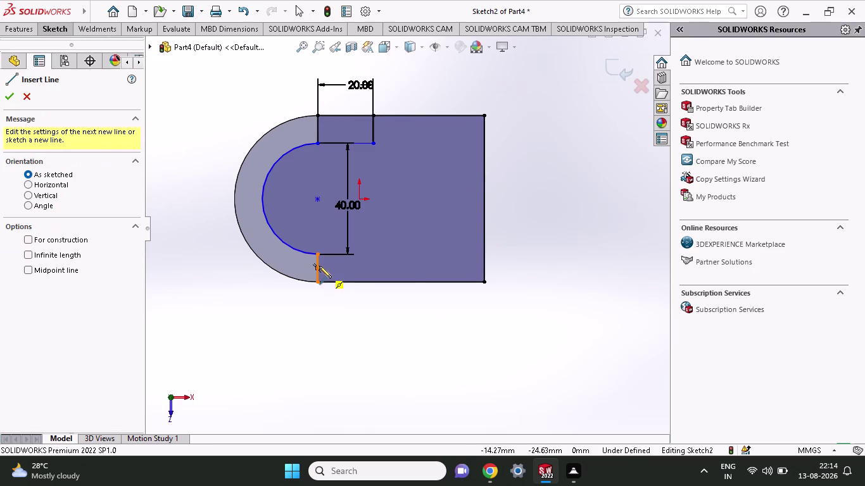
click(314, 254)
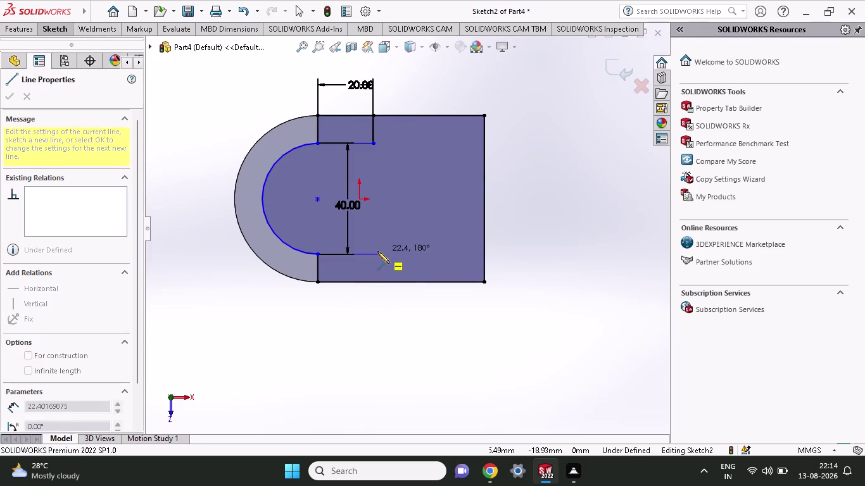
click(376, 253)
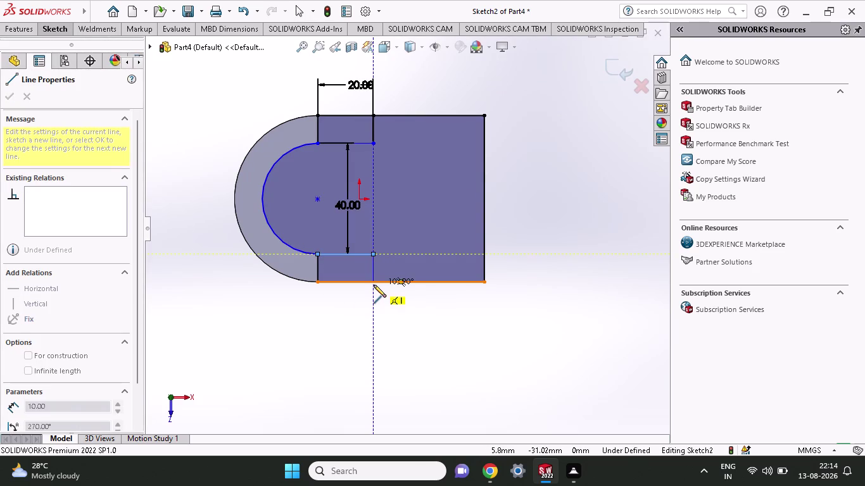
click(372, 285)
right_click(388, 294)
click(406, 307)
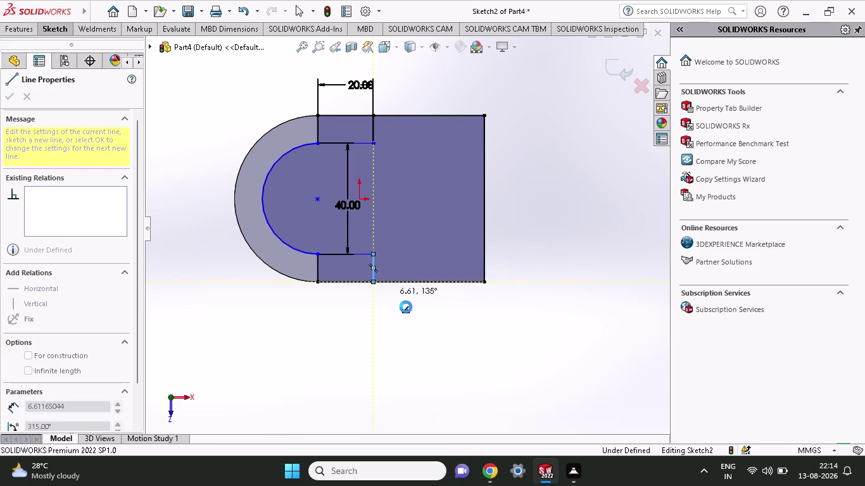
scroll(down, 3)
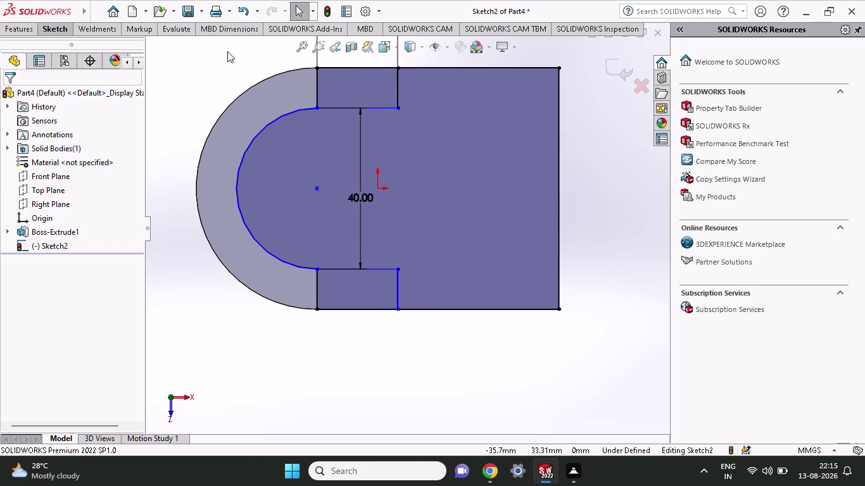
click(68, 28)
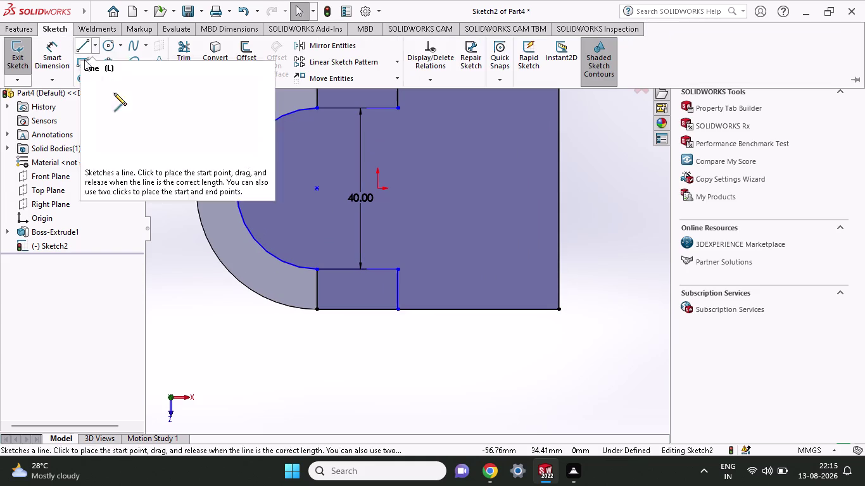
Trim the three leftover line stubs at the open ends of the U-shaped outline.
click(185, 52)
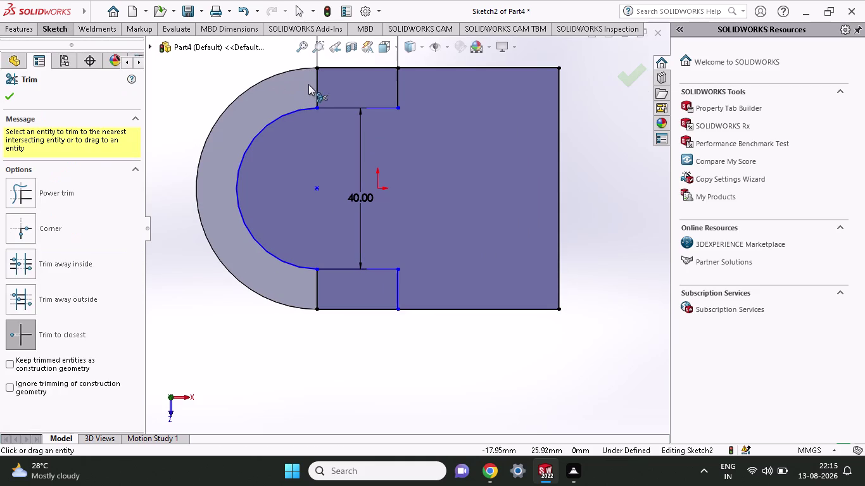
click(315, 84)
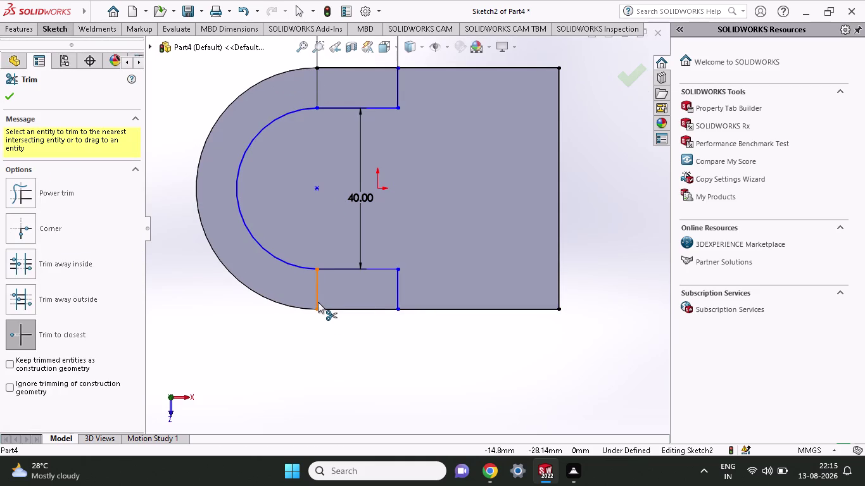
click(318, 302)
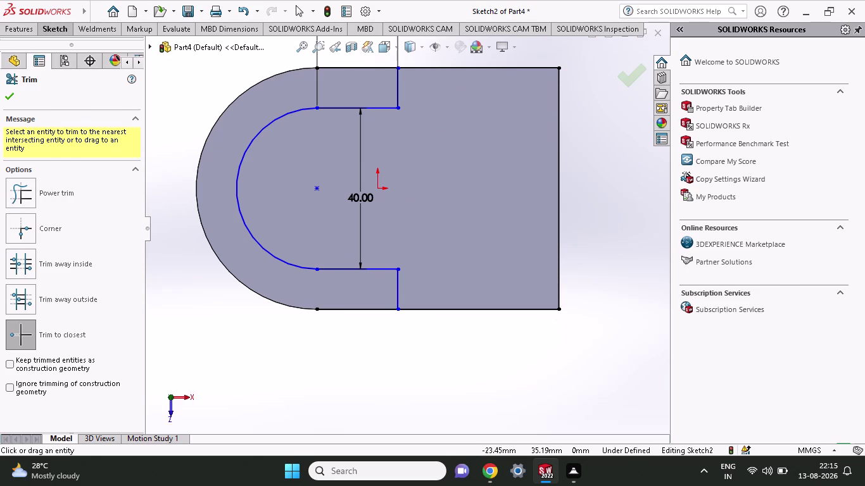
click(62, 32)
click(78, 61)
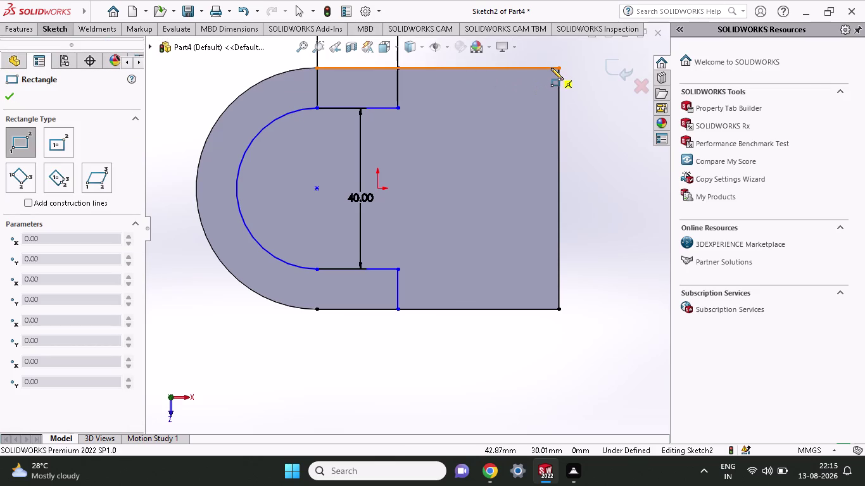
Draw a small corner rectangle at the plate's top-right corner.
click(558, 68)
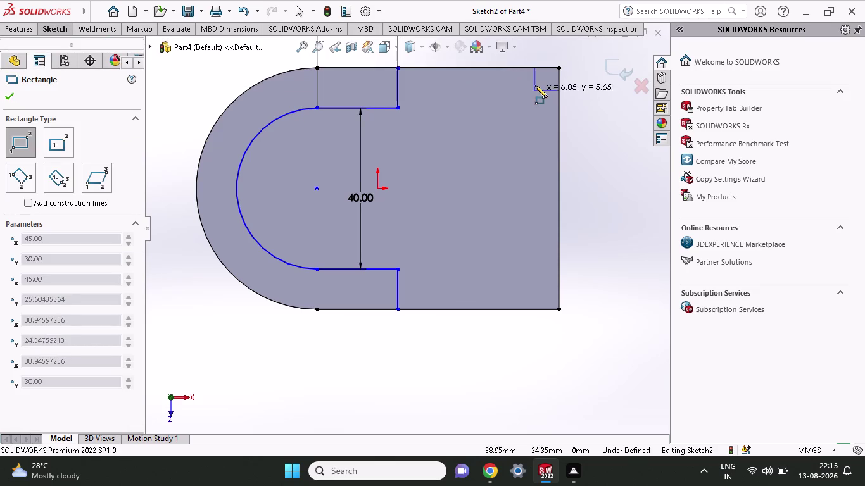
click(539, 97)
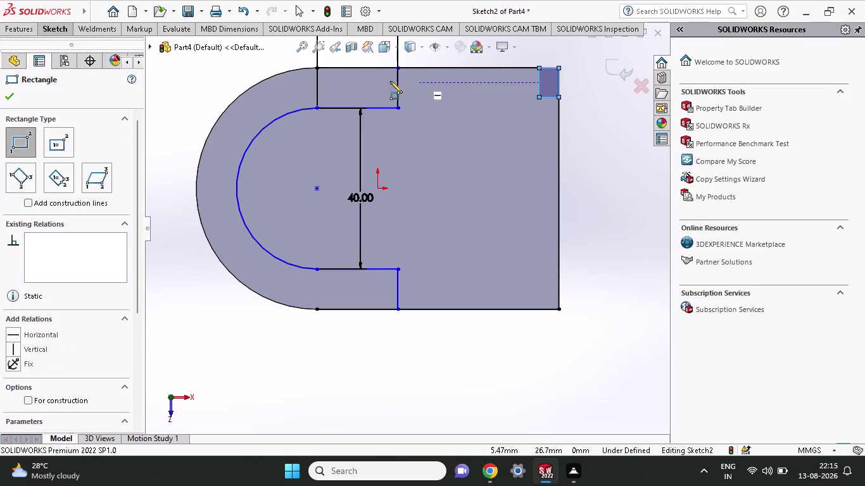
click(57, 34)
click(49, 62)
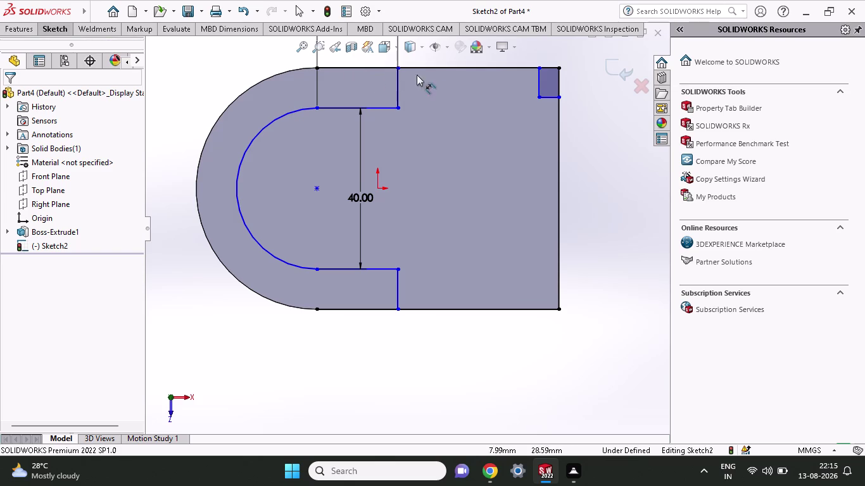
Dimension the corner square's width to 5 mm.
click(539, 98)
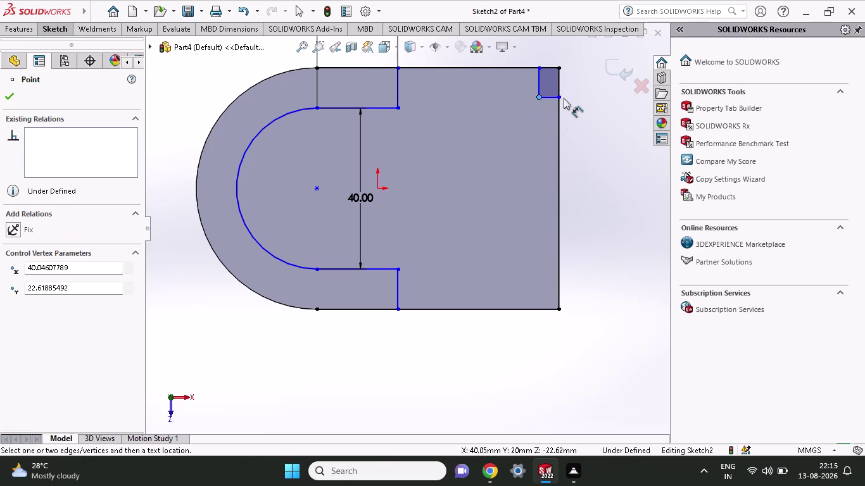
click(559, 99)
click(539, 54)
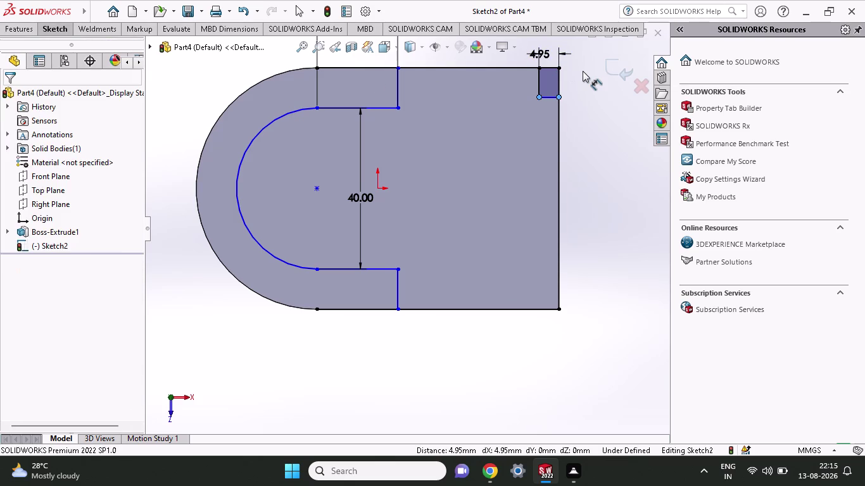
key(5)
key(Return)
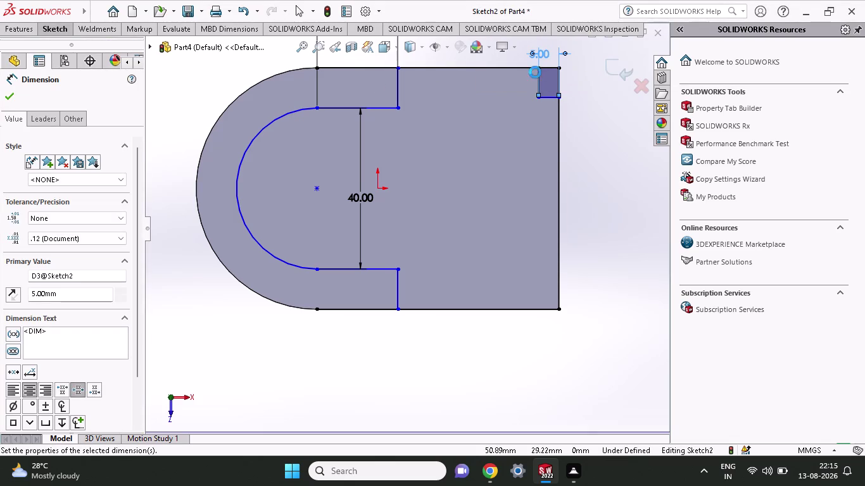
scroll(down, 3)
scroll(down, 3)
scroll(down, 3)
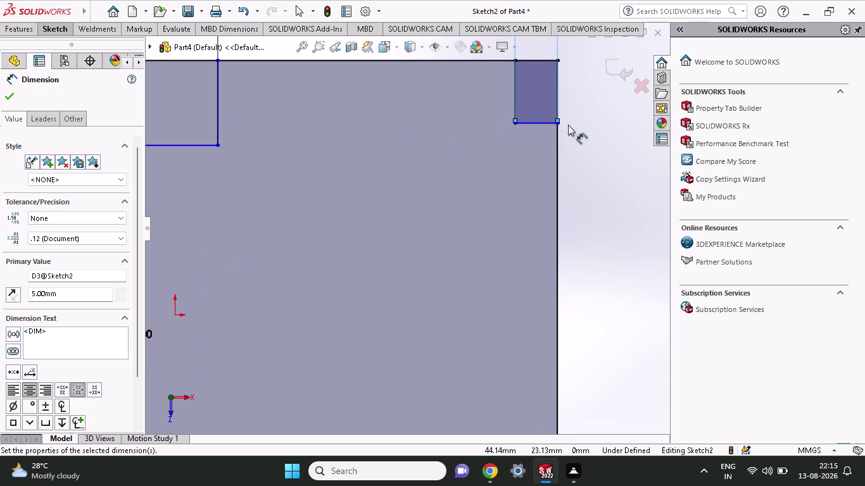
scroll(down, 3)
Dimension the corner square's height to 5 mm.
click(542, 143)
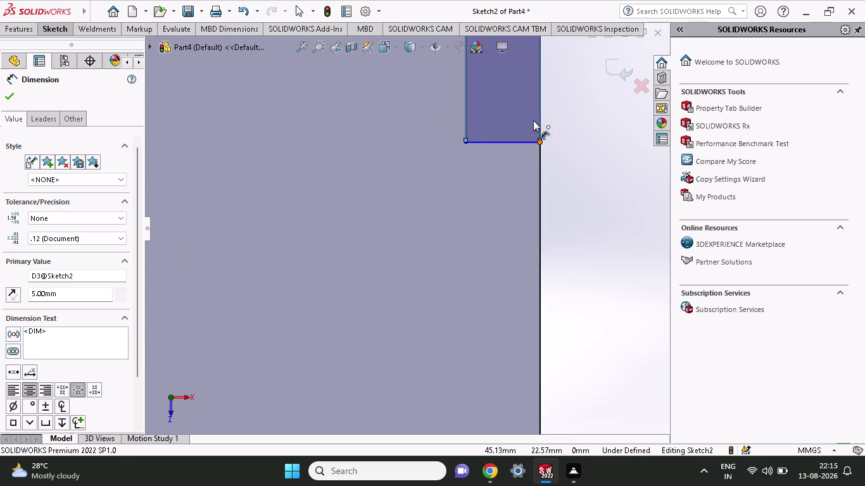
scroll(up, 3)
click(497, 96)
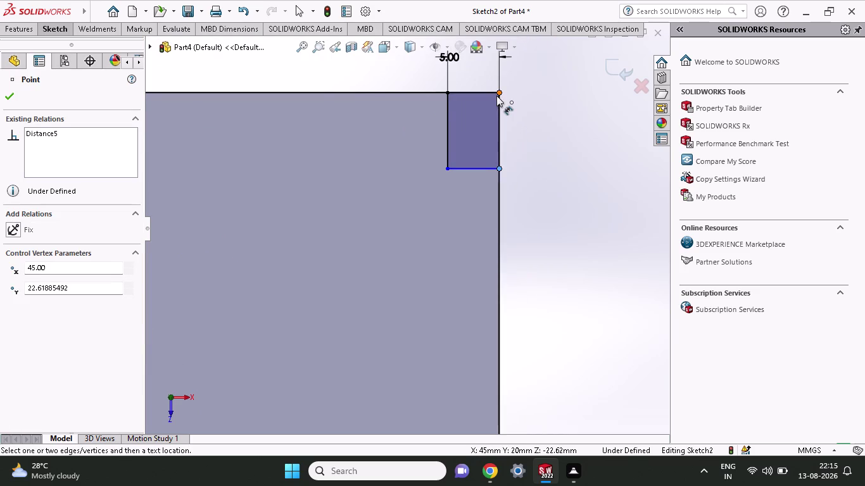
click(546, 119)
key(5)
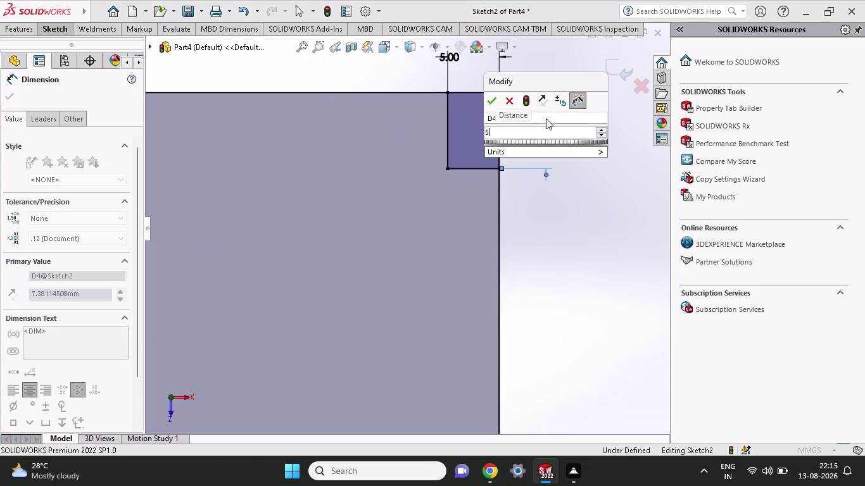
key(Return)
scroll(up, 3)
scroll(up, 3)
scroll(up, 3)
scroll(down, 3)
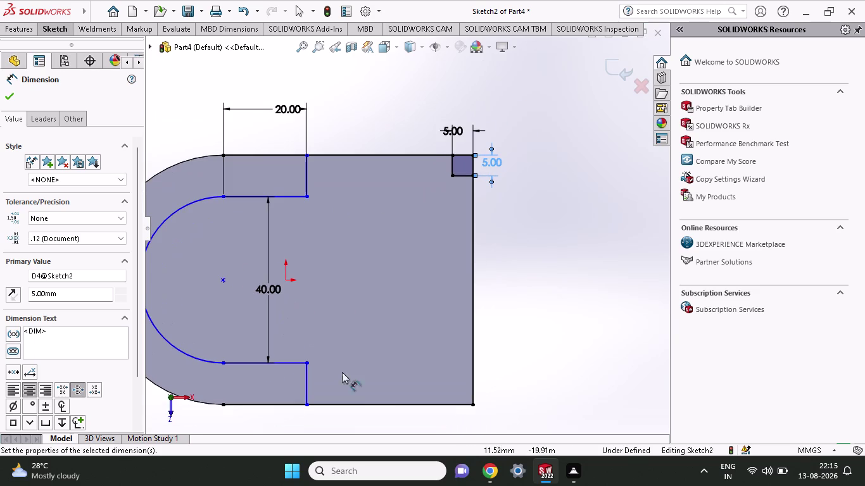
click(62, 31)
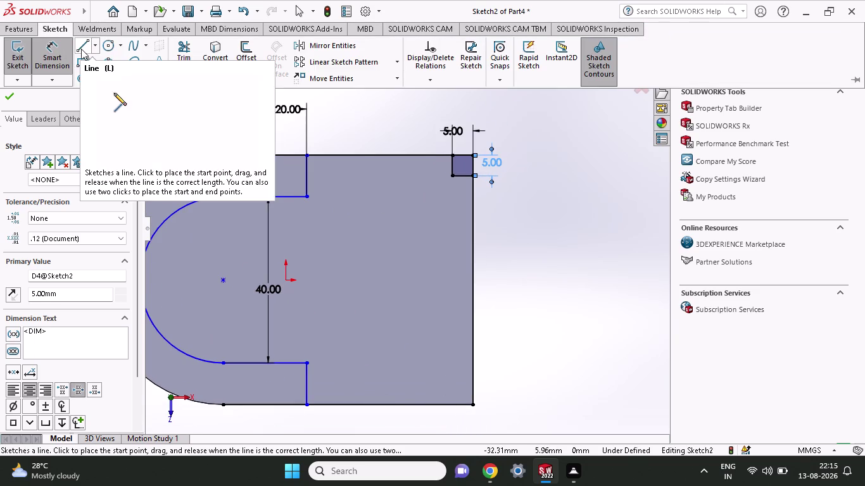
Sketch a horizontal line running right from the arc's centre point.
click(81, 48)
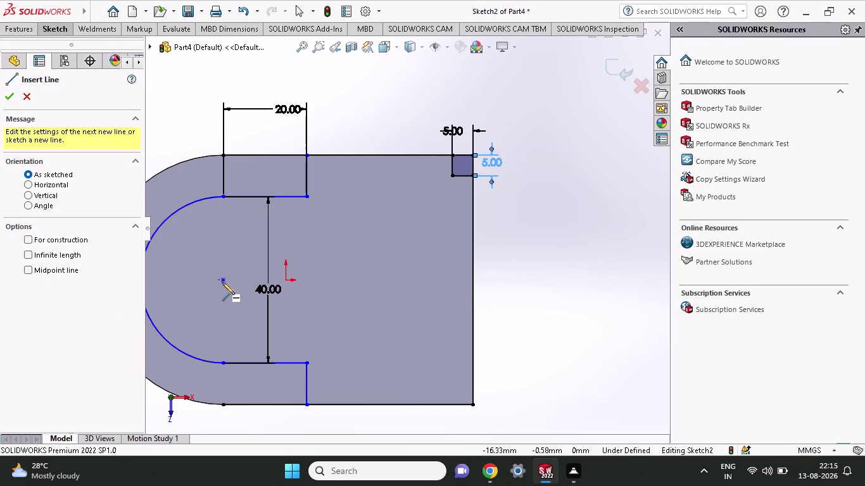
click(221, 281)
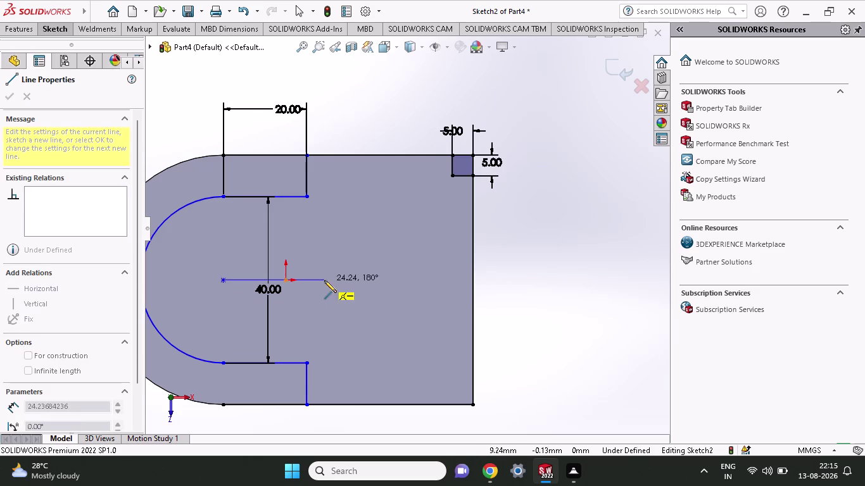
click(324, 281)
right_click(605, 255)
click(605, 264)
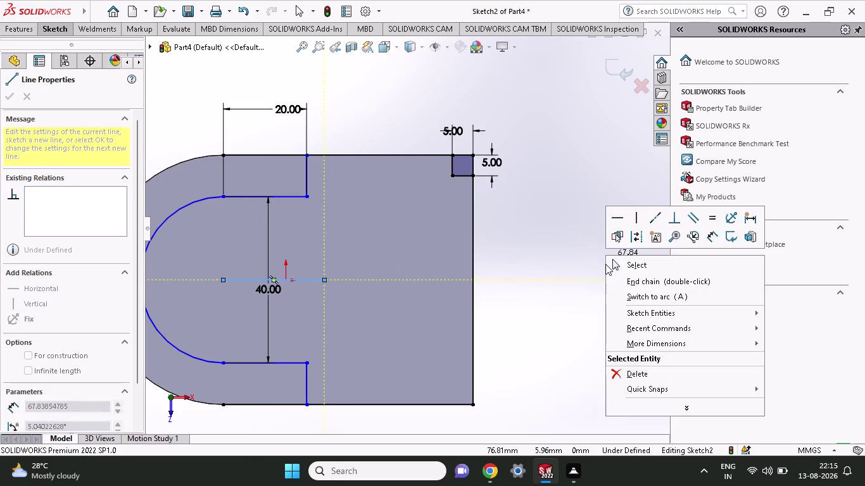
right_click(544, 284)
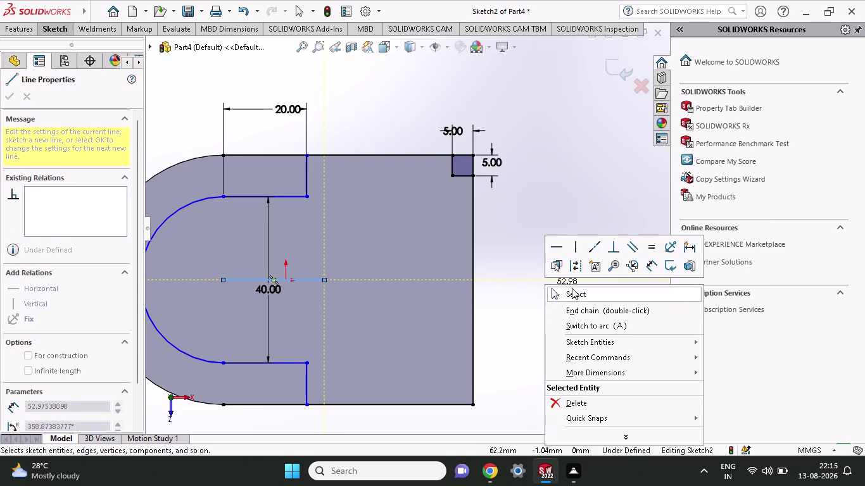
click(572, 288)
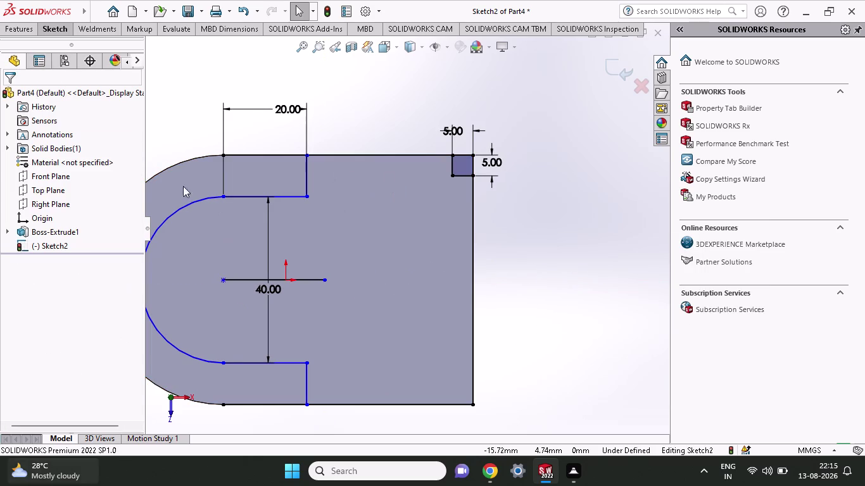
click(45, 31)
click(357, 41)
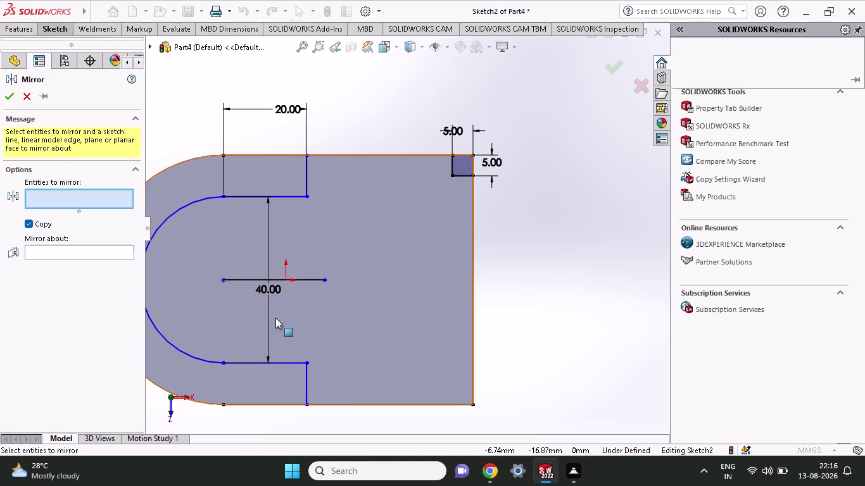
Mirror the corner square's edges about the horizontal centre line.
click(458, 168)
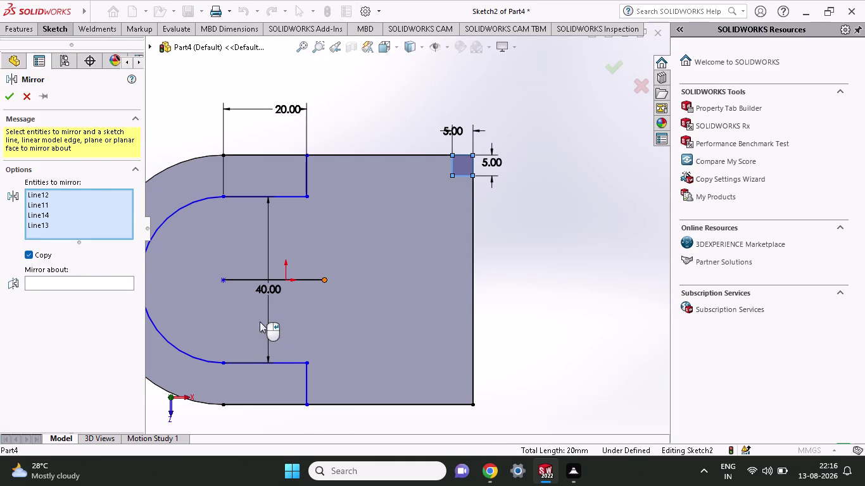
click(307, 275)
click(308, 279)
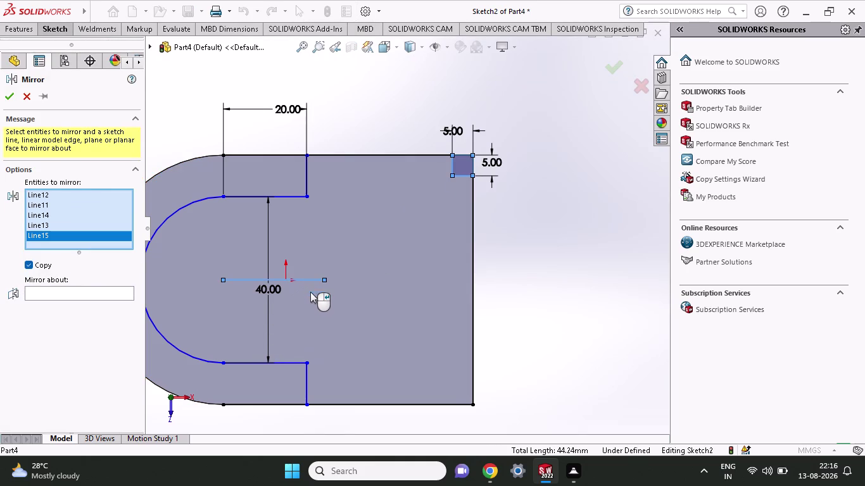
click(71, 301)
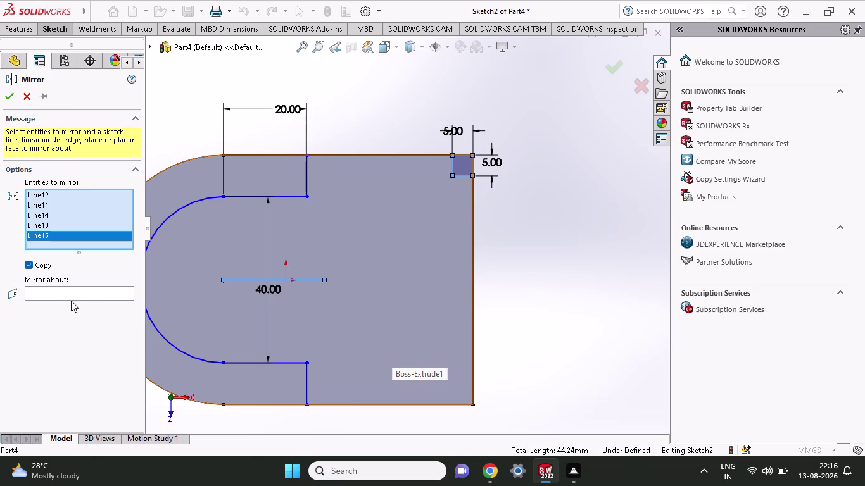
click(71, 296)
click(71, 297)
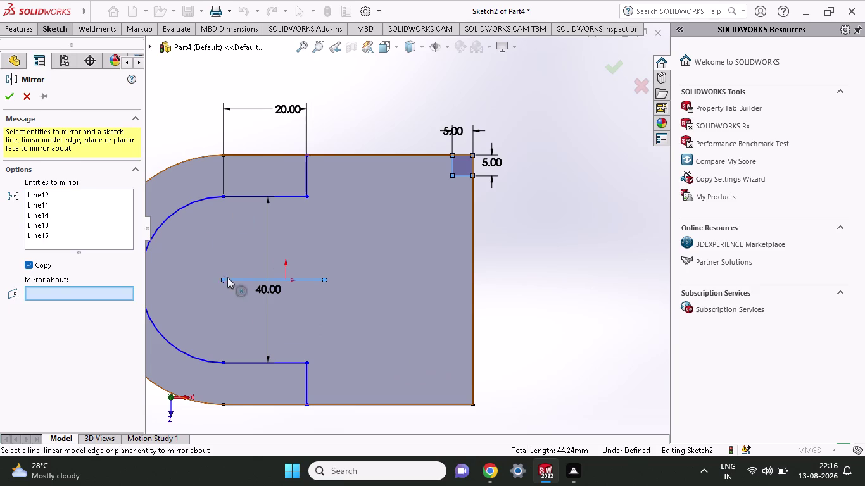
click(255, 278)
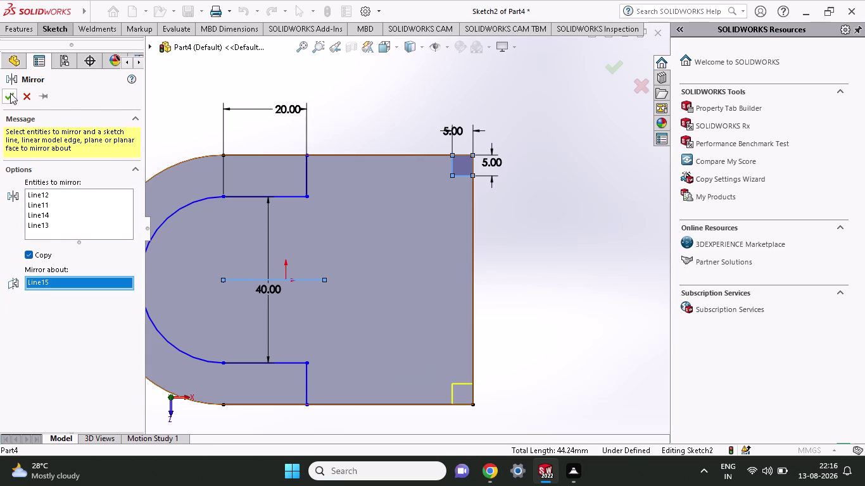
click(10, 94)
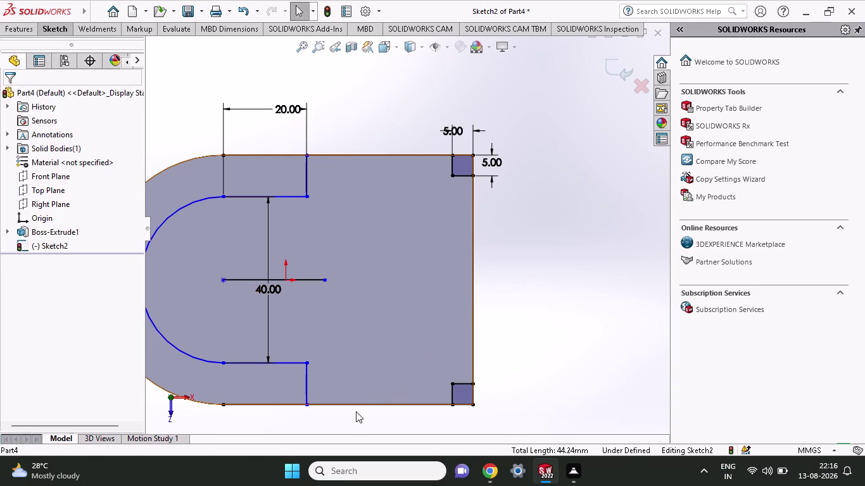
middle_drag(356, 415, 390, 315)
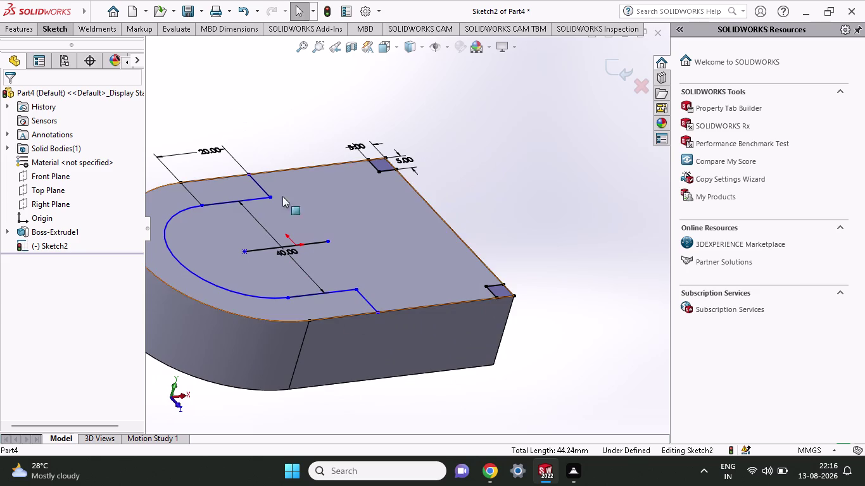
click(28, 27)
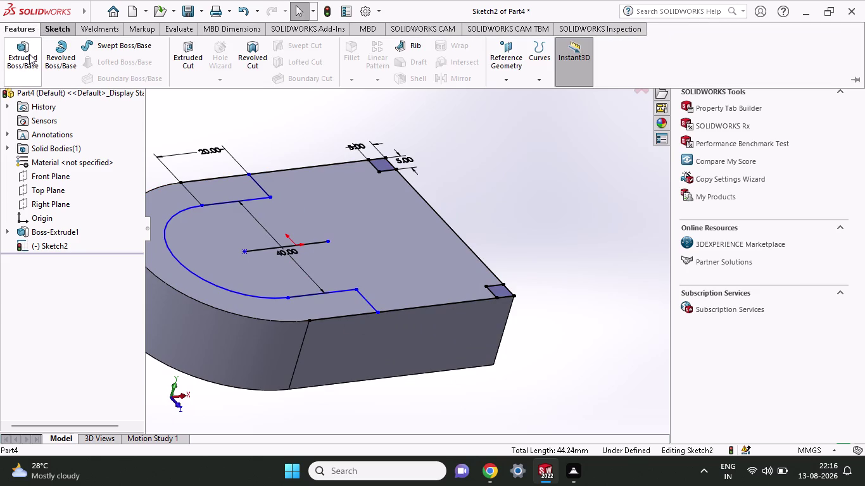
click(30, 54)
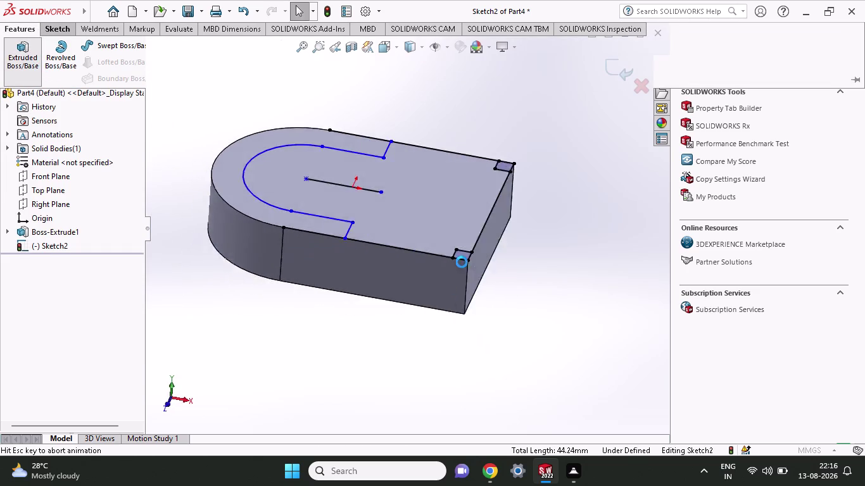
click(409, 194)
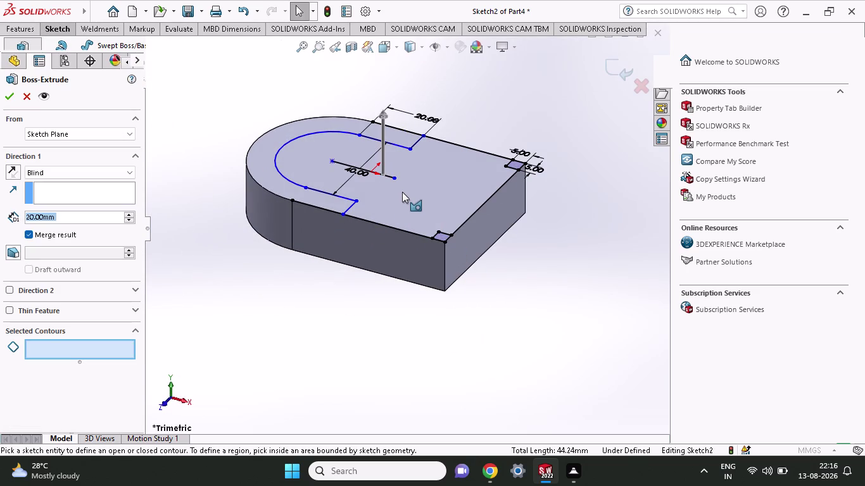
click(398, 189)
click(387, 177)
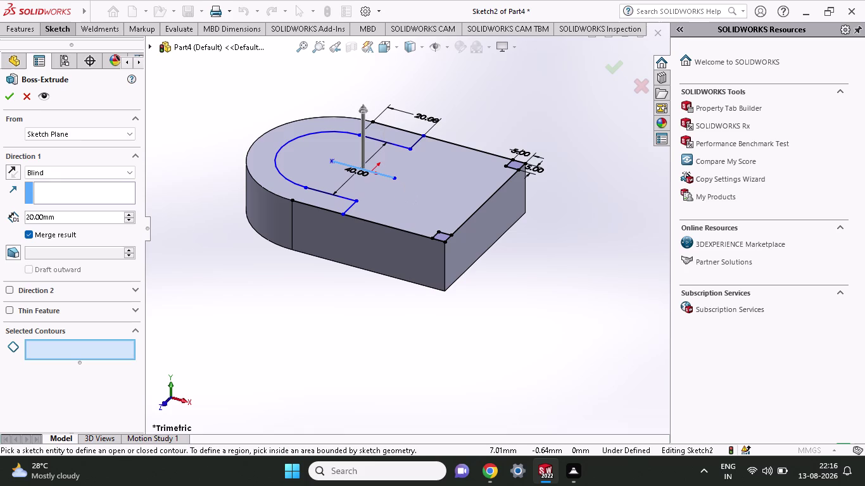
click(406, 196)
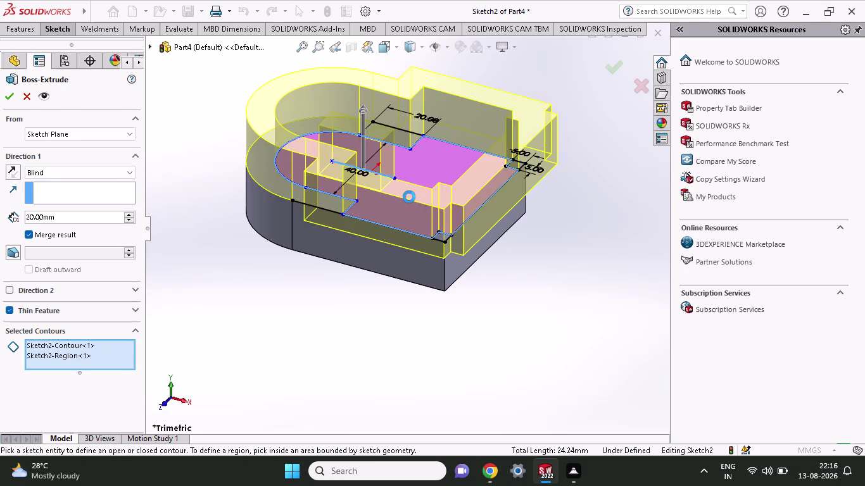
click(468, 170)
click(462, 169)
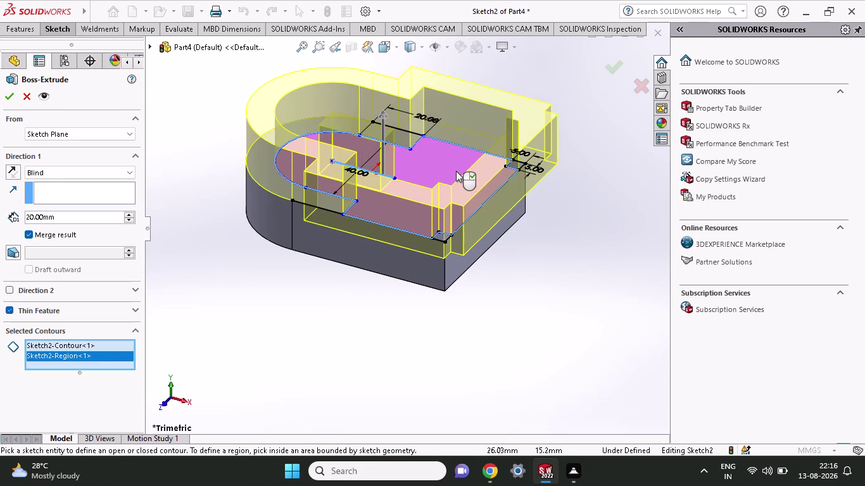
click(449, 165)
click(444, 164)
click(426, 169)
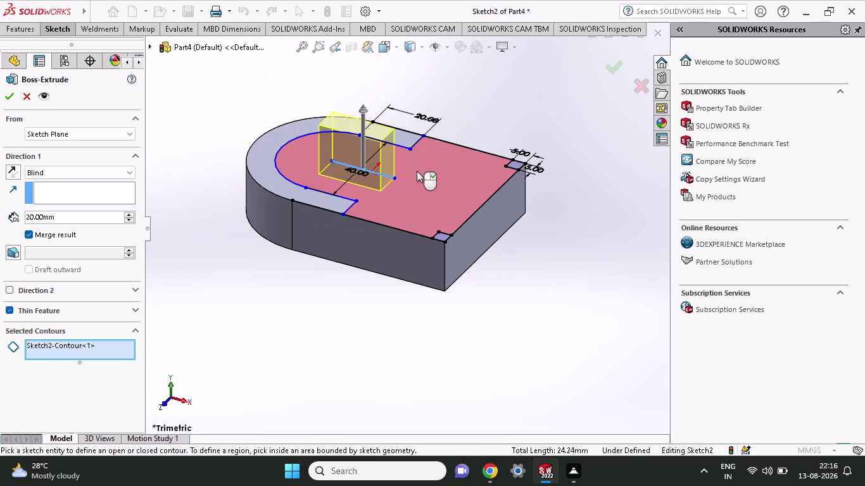
key(Escape)
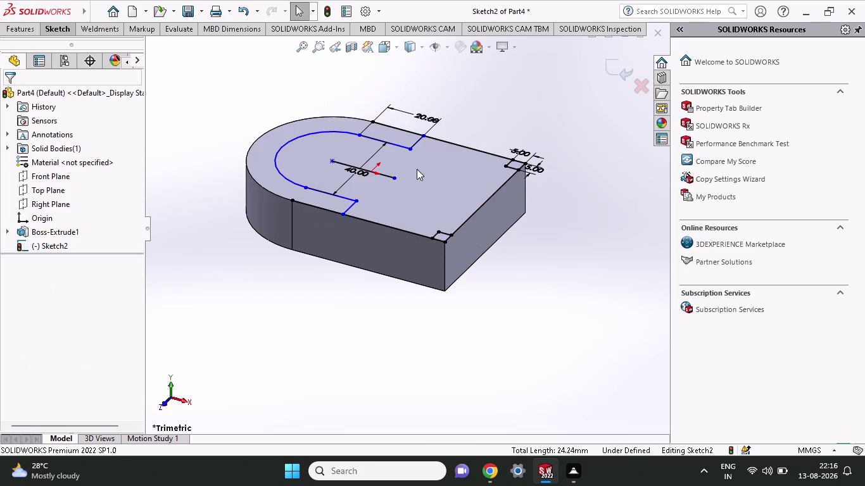
Extrude the outer band region as a 25 mm blind boss.
click(68, 35)
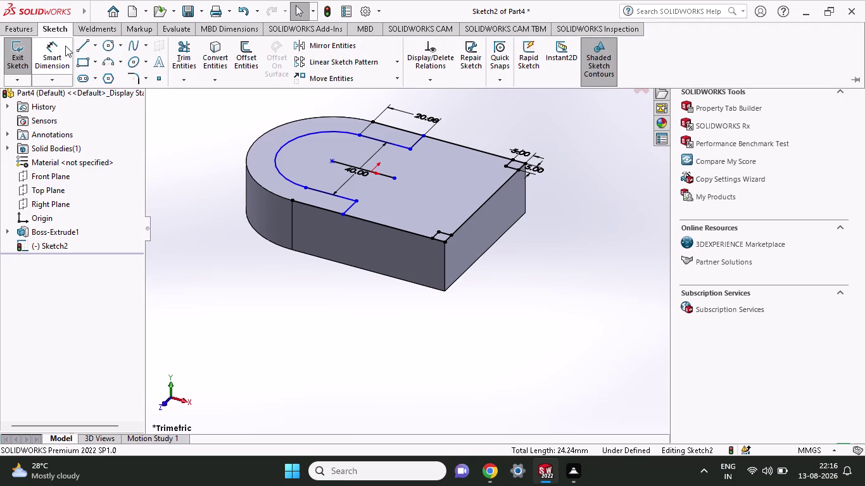
click(34, 33)
click(22, 57)
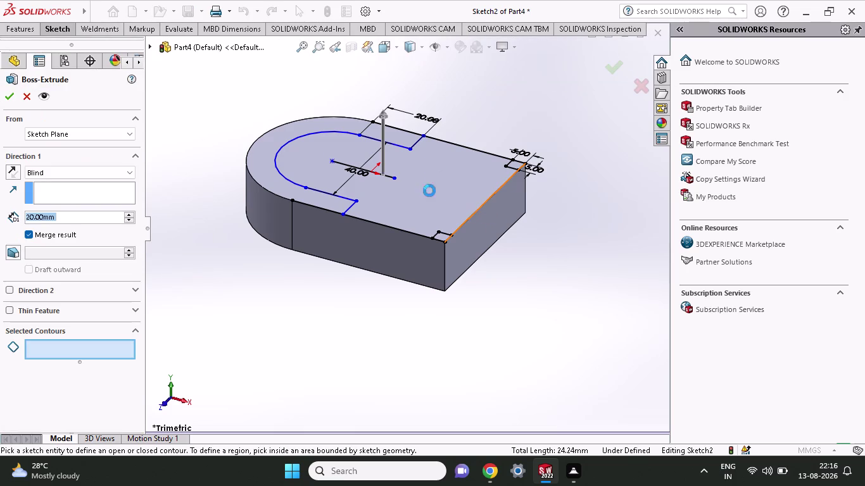
click(418, 177)
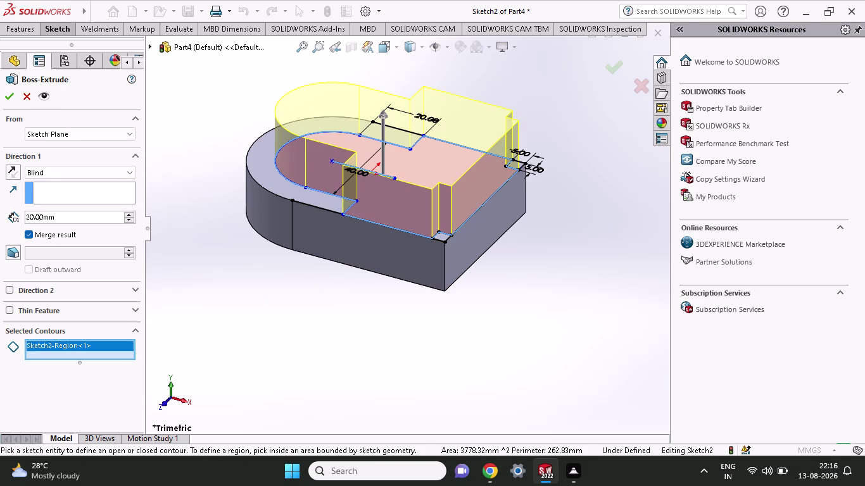
drag(55, 218, 0, 243)
key(2)
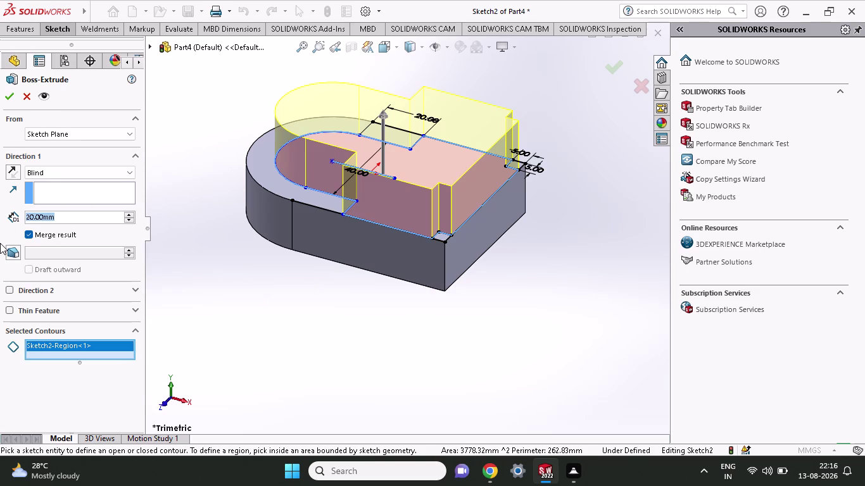
key(5)
key(Return)
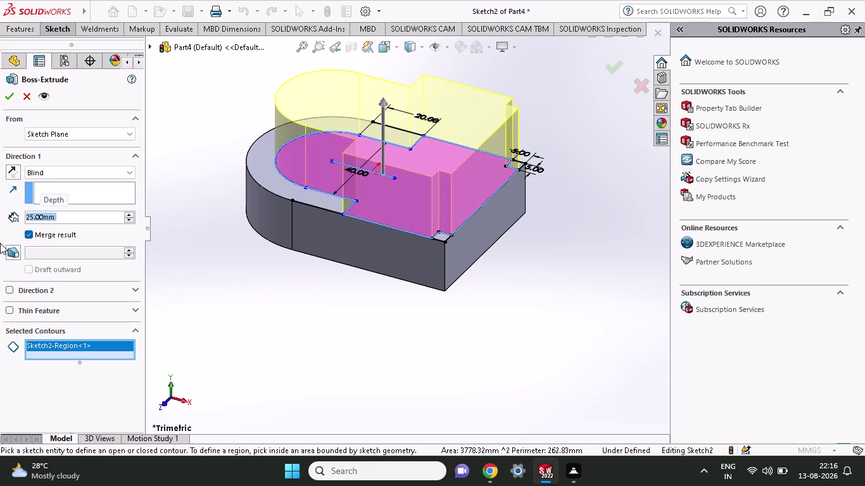
click(4, 101)
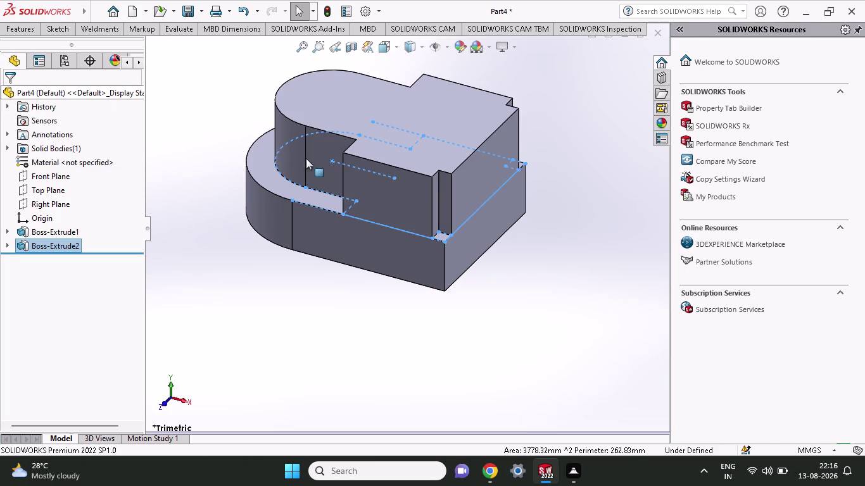
Orbit to a top-down view and select the plate face inside the wall.
middle_drag(400, 132, 411, 258)
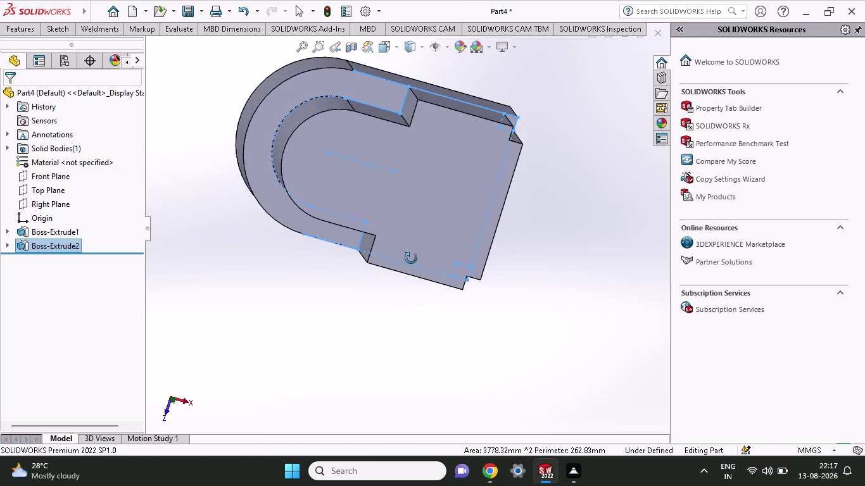
middle_drag(411, 259, 395, 240)
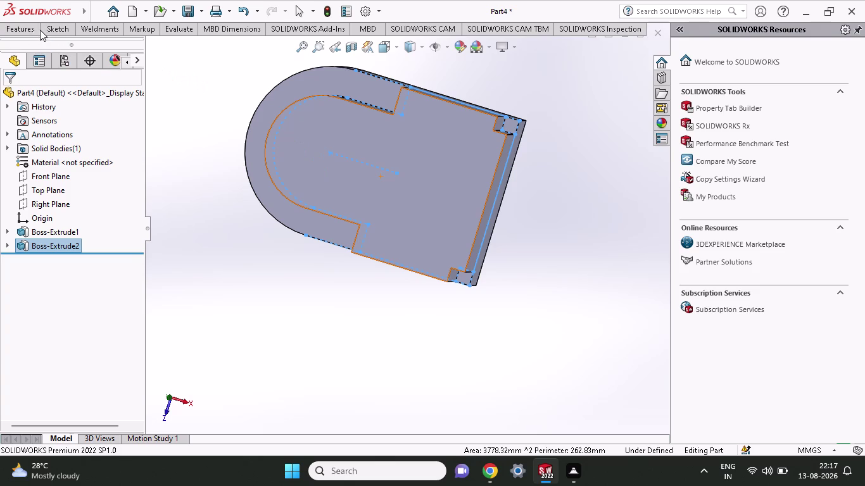
click(50, 27)
click(103, 42)
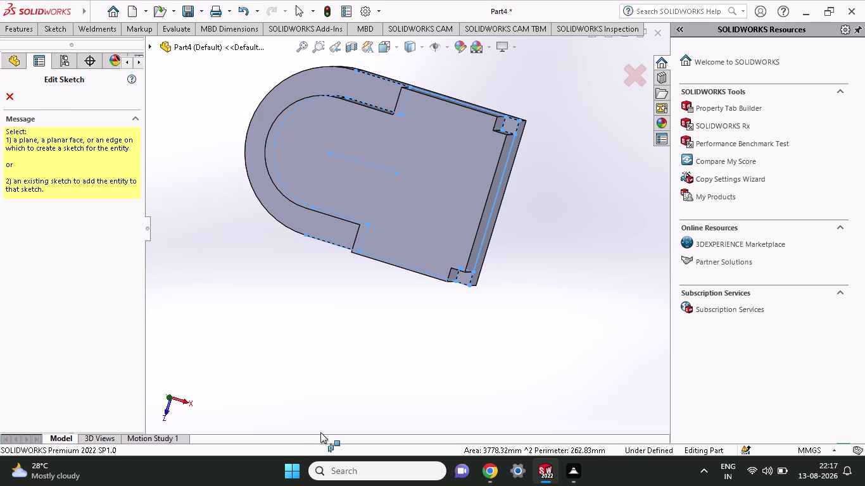
Sketch on the inner plate face and draw a circle centred at the arc centre.
click(404, 188)
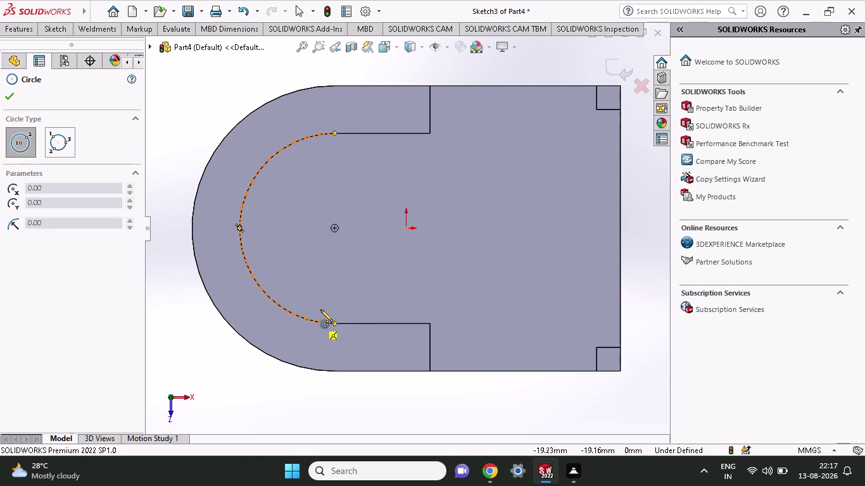
click(333, 229)
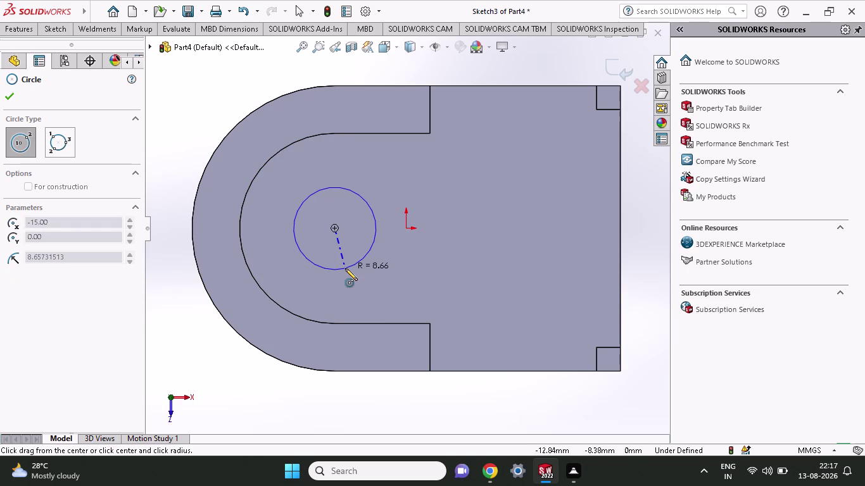
click(345, 269)
click(58, 30)
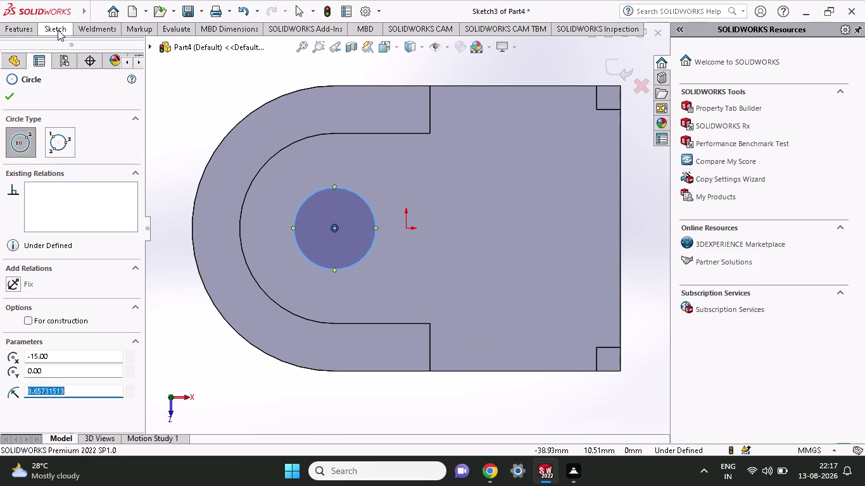
click(46, 62)
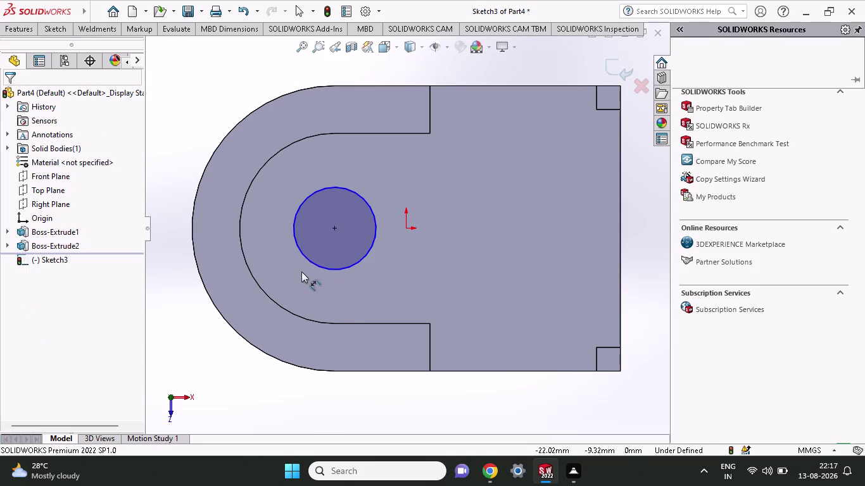
Dimension the centre circle's diameter to 20 mm.
click(304, 256)
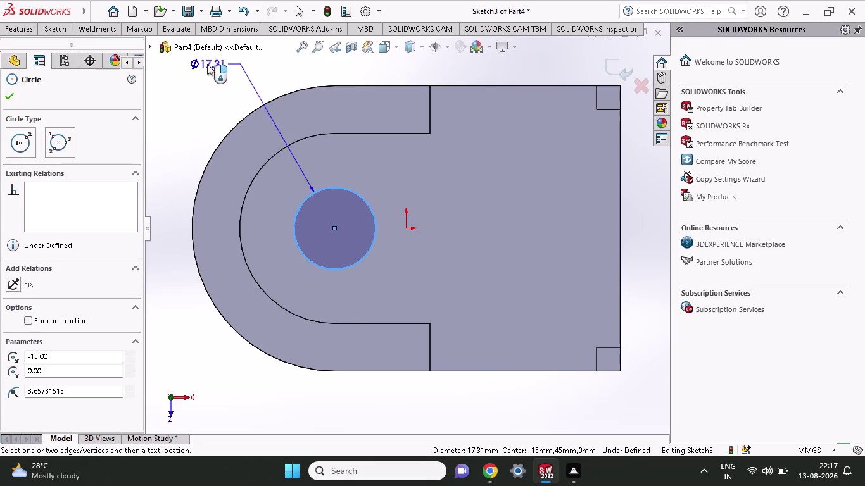
click(205, 67)
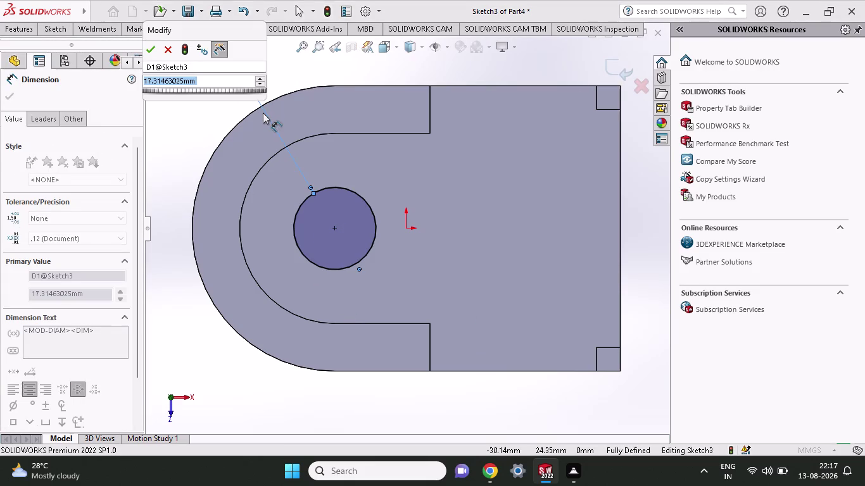
text(20)
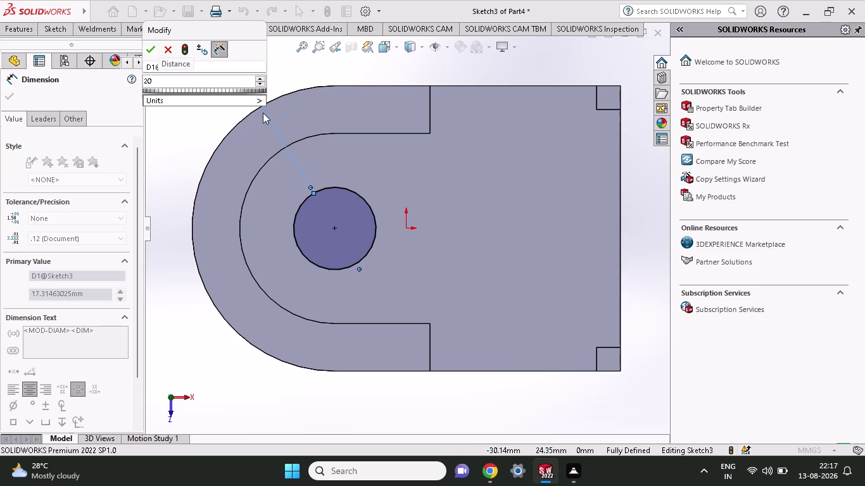
key(Return)
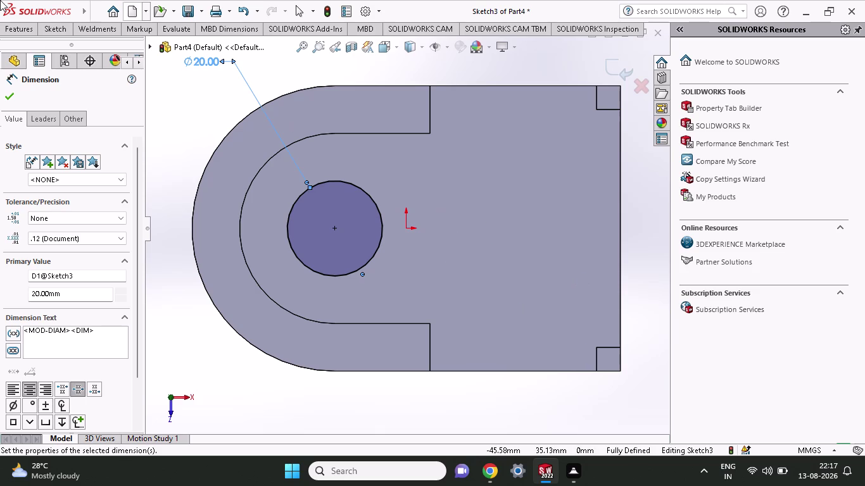
click(52, 30)
click(102, 50)
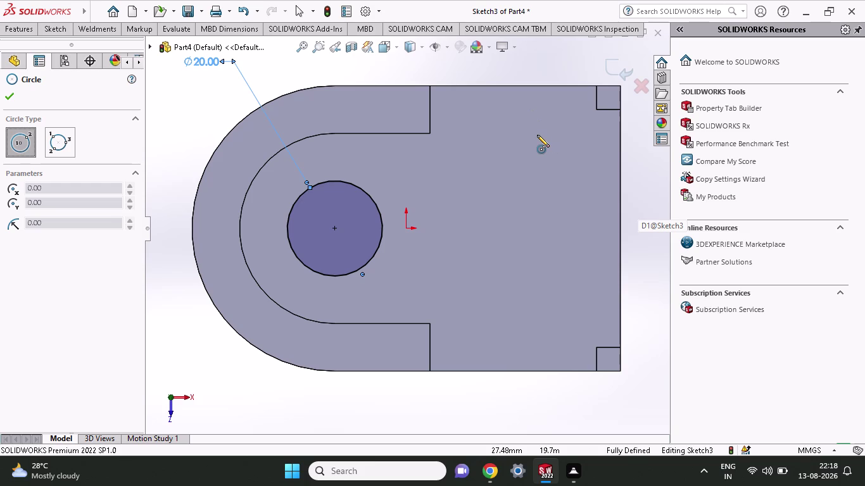
Draw two small circles on the plate's right side, one upper and one lower.
click(548, 148)
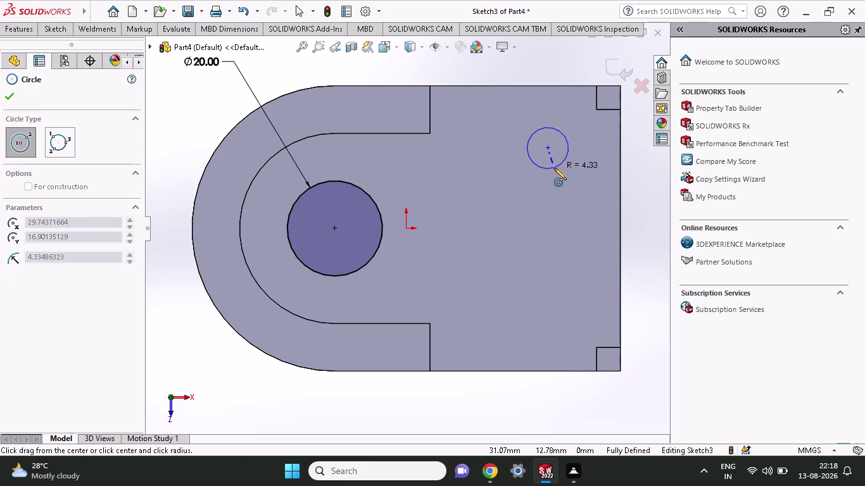
click(554, 167)
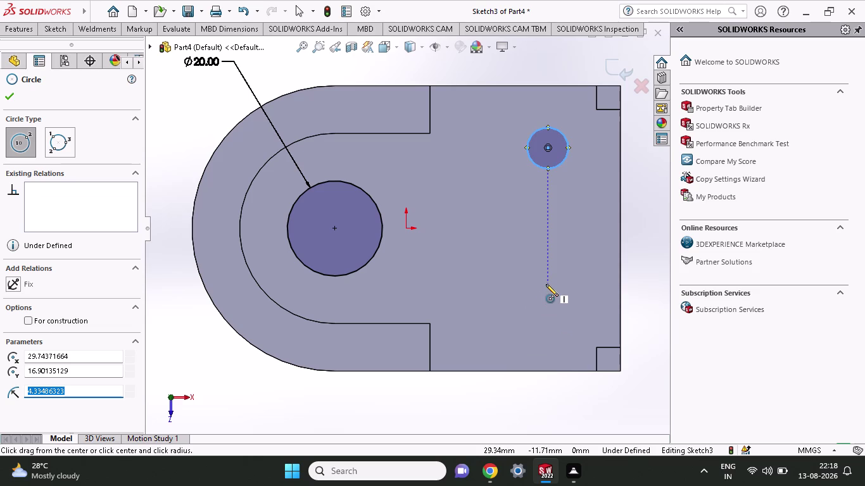
click(546, 285)
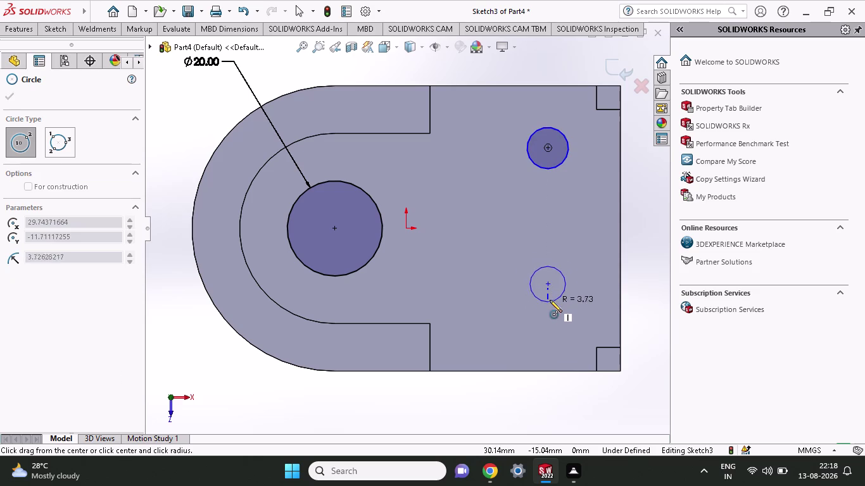
click(550, 306)
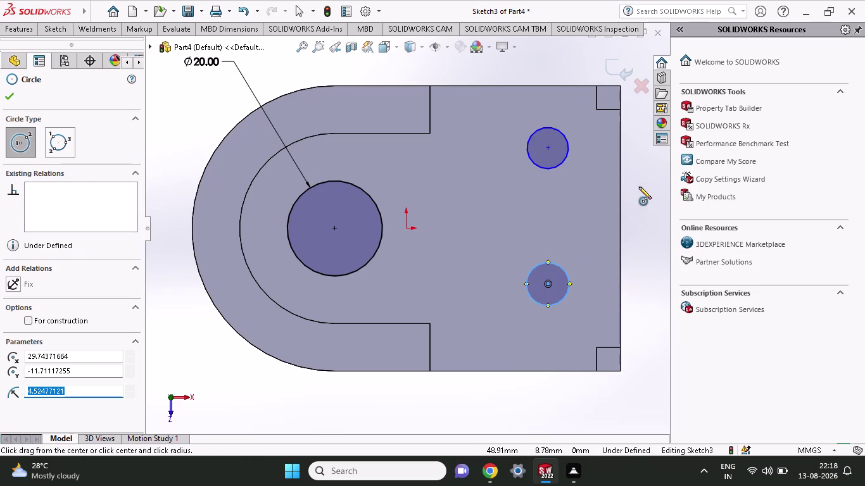
middle_drag(631, 203, 635, 170)
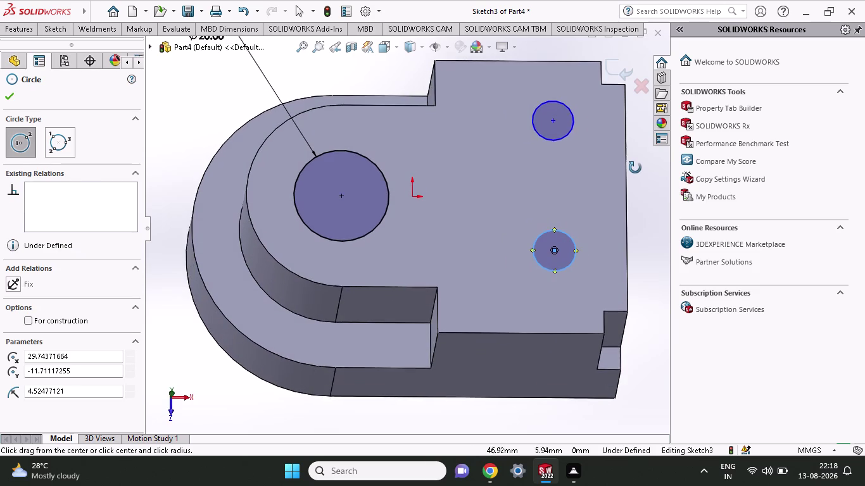
middle_drag(635, 169, 614, 216)
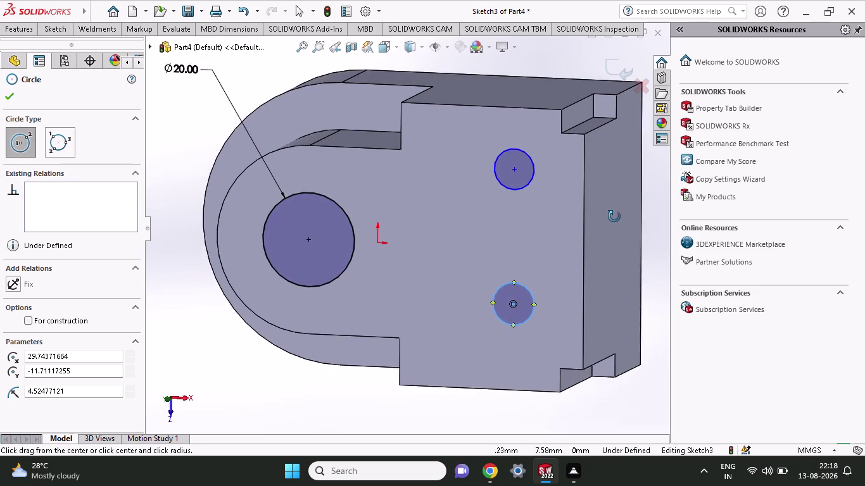
middle_drag(614, 217, 621, 209)
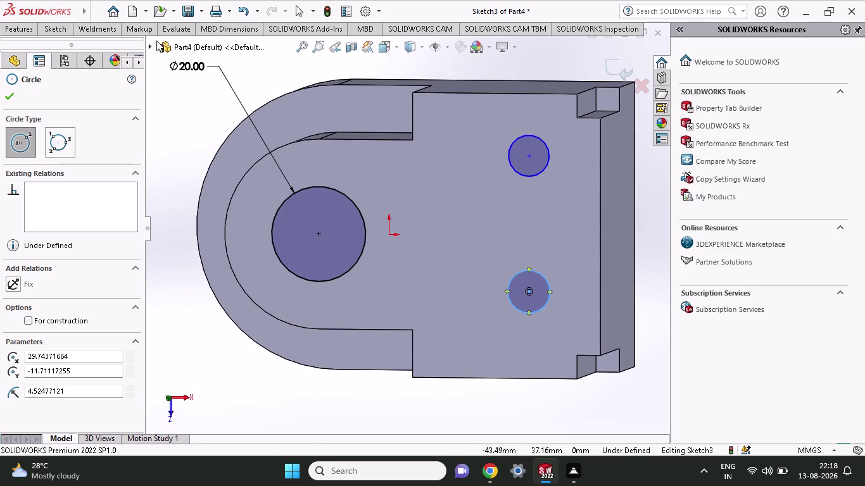
click(51, 26)
click(57, 61)
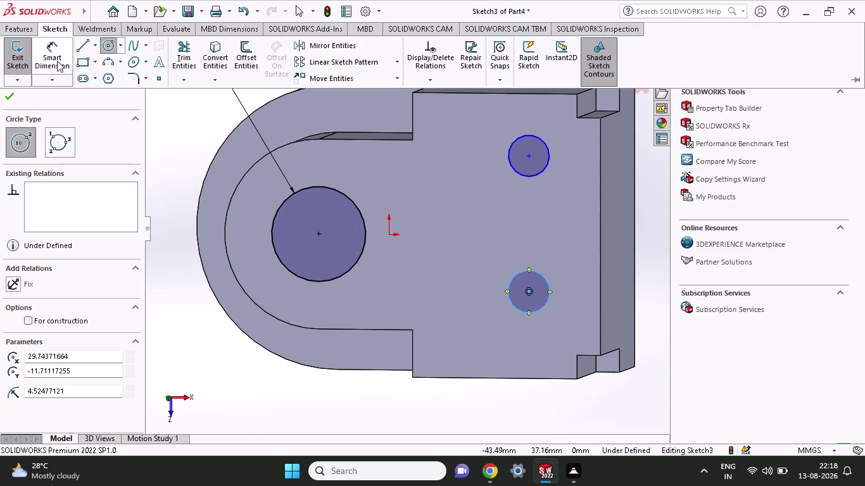
Set both small circle diameters to 10 mm.
click(532, 176)
click(466, 188)
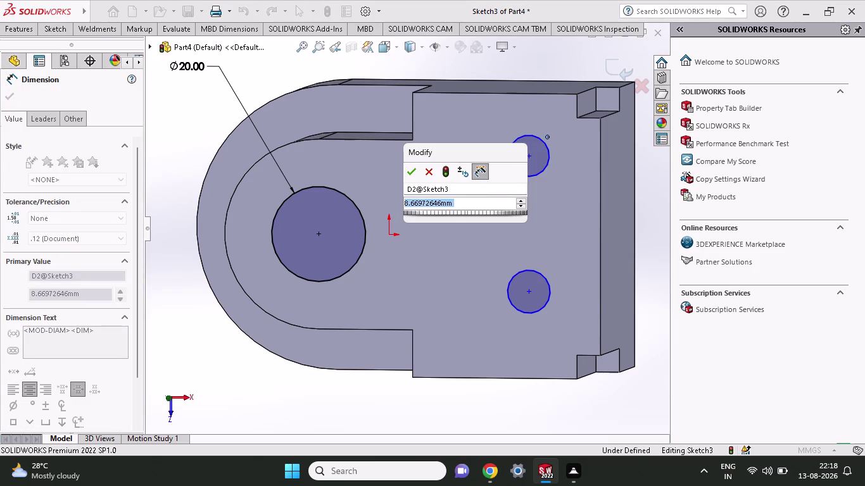
text(10)
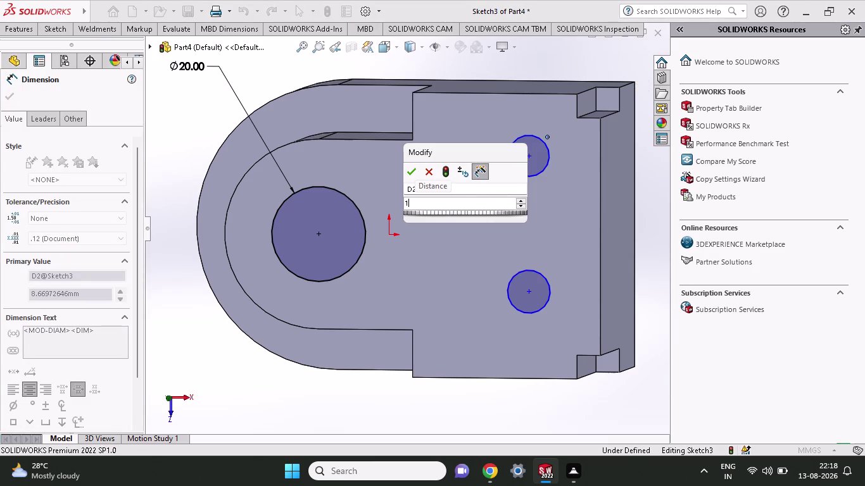
key(Return)
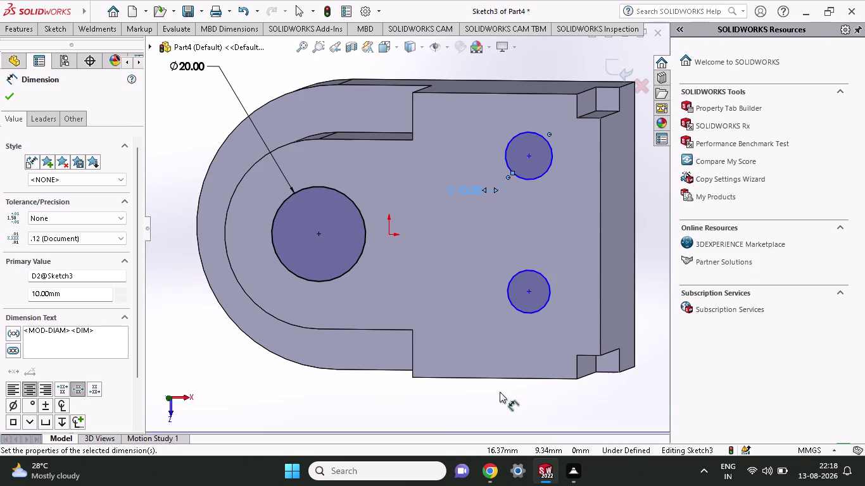
click(530, 314)
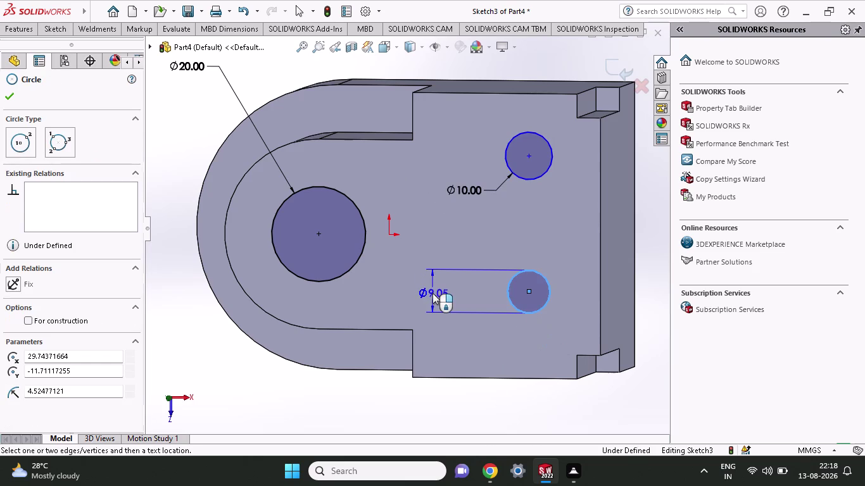
click(433, 293)
text(10)
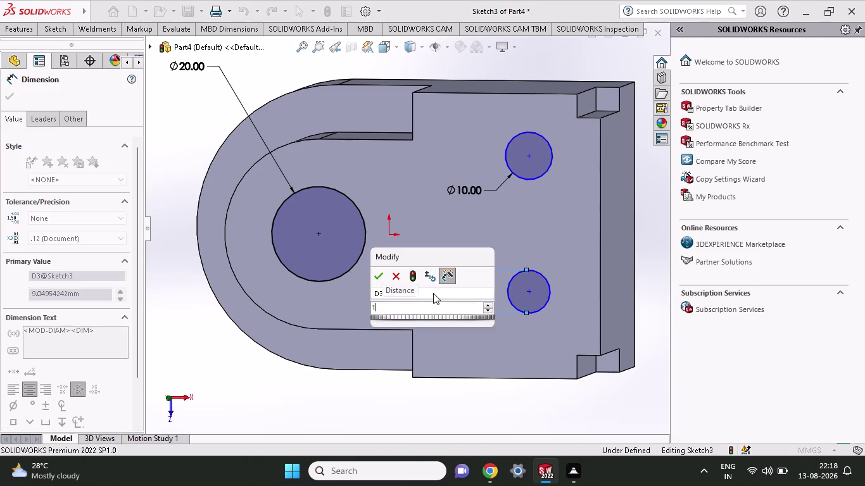
key(Return)
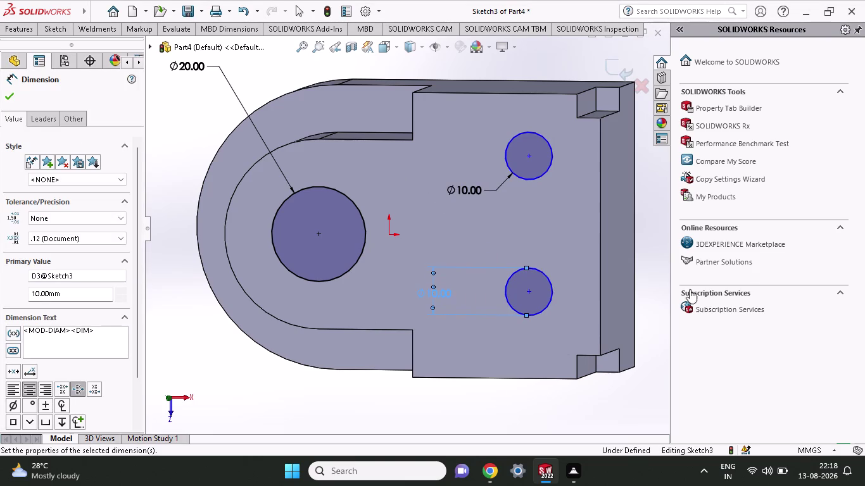
Place the lower circle's centre 15 mm from the plate's bottom edge.
middle_drag(600, 253, 621, 210)
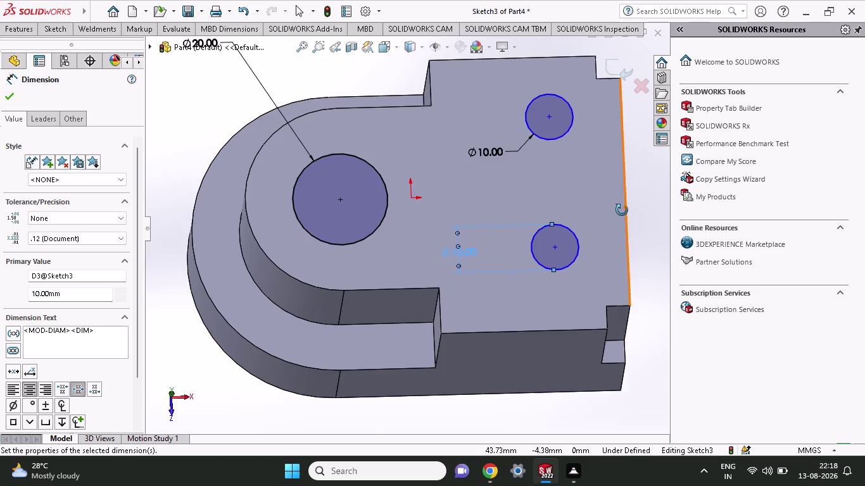
middle_drag(622, 210, 594, 230)
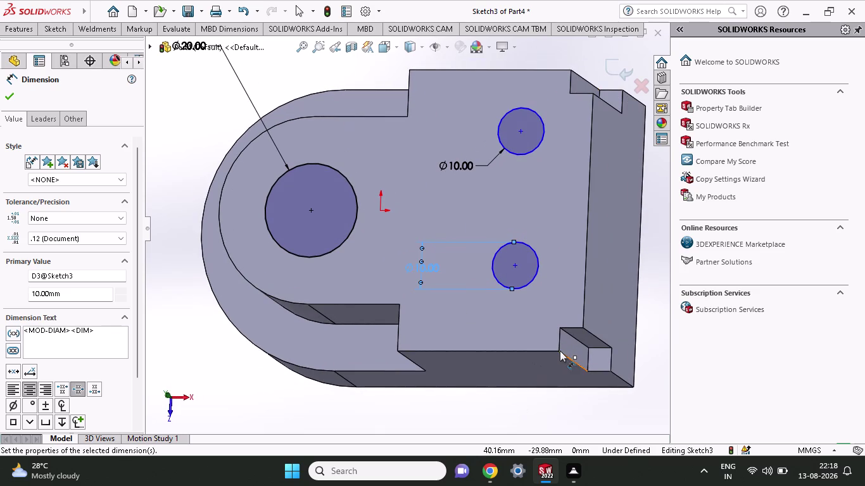
click(559, 350)
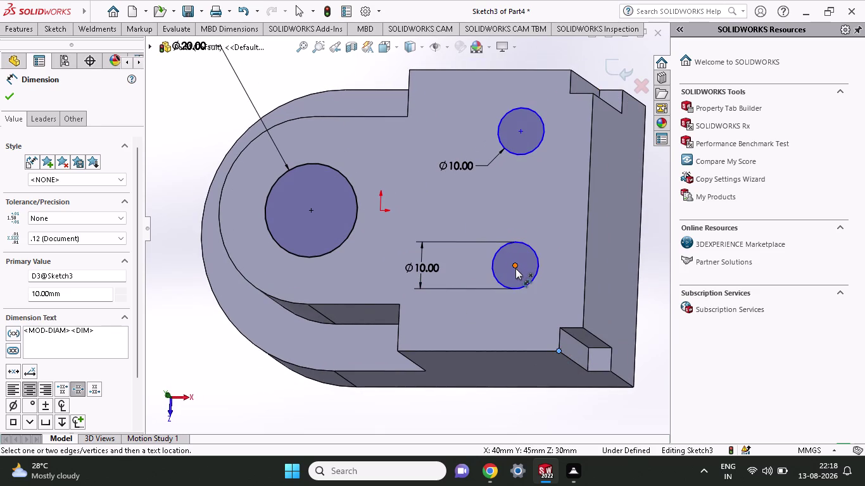
click(515, 268)
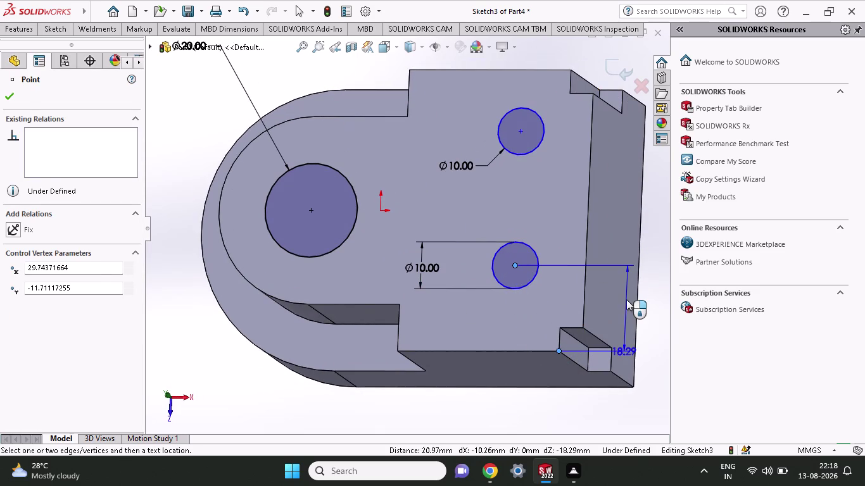
click(626, 299)
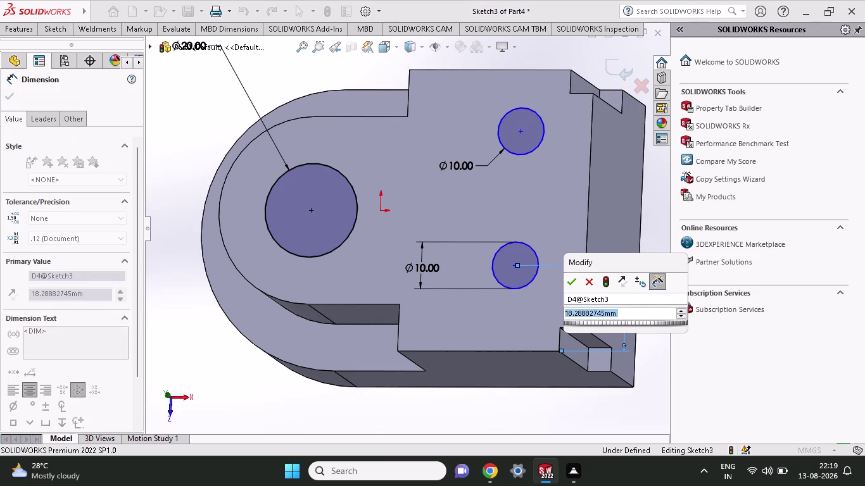
text(15)
key(Return)
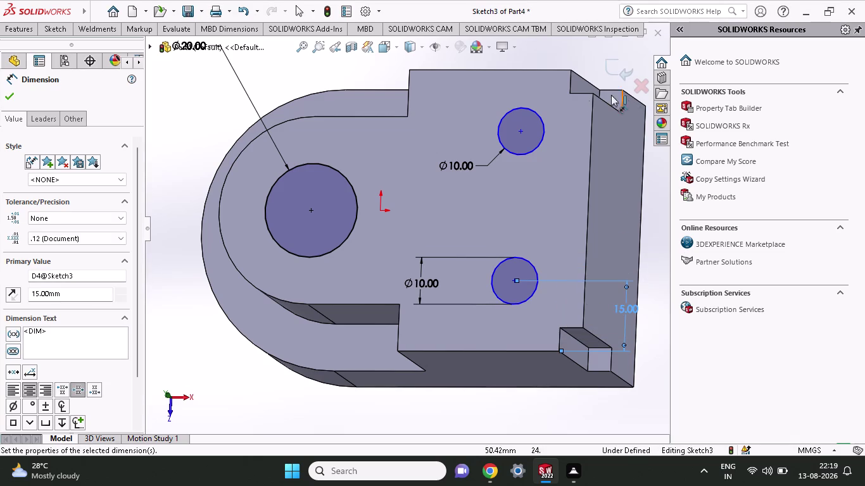
Place the upper circle's centre 15 mm from the plate's right edge.
click(519, 128)
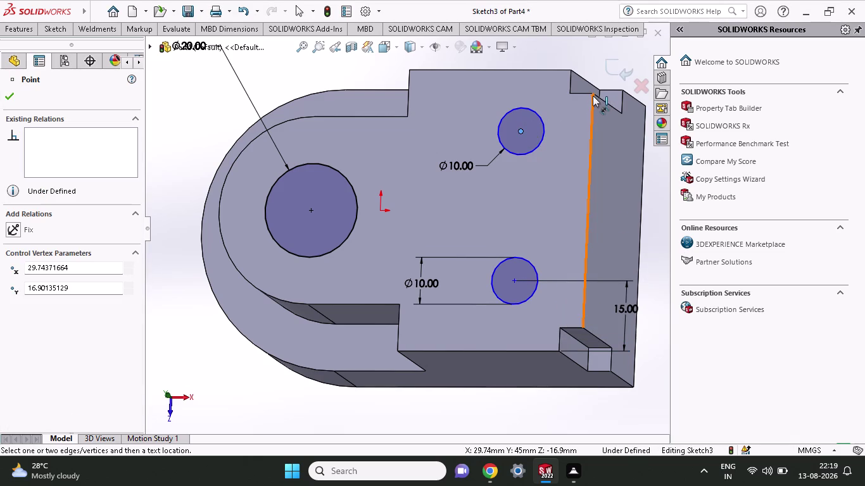
click(593, 94)
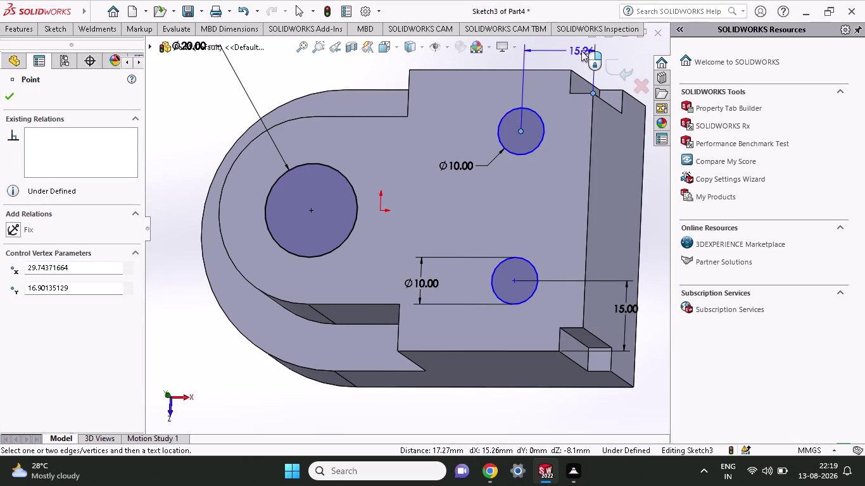
click(642, 124)
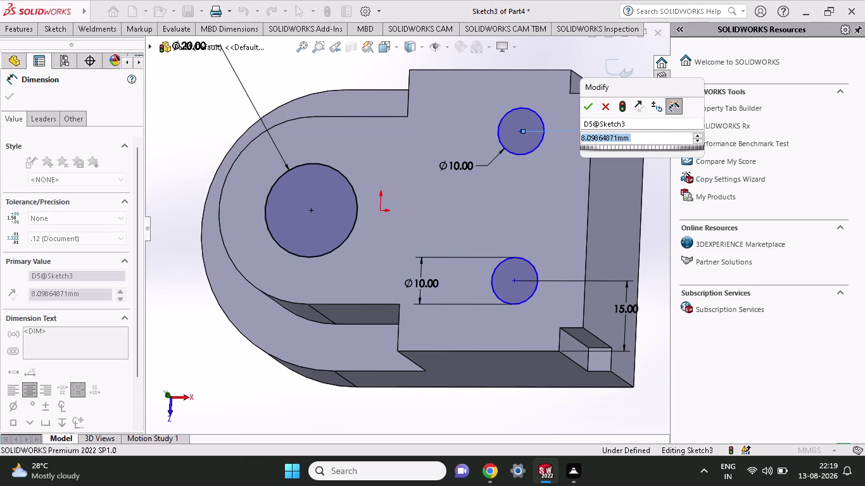
text(15)
key(Return)
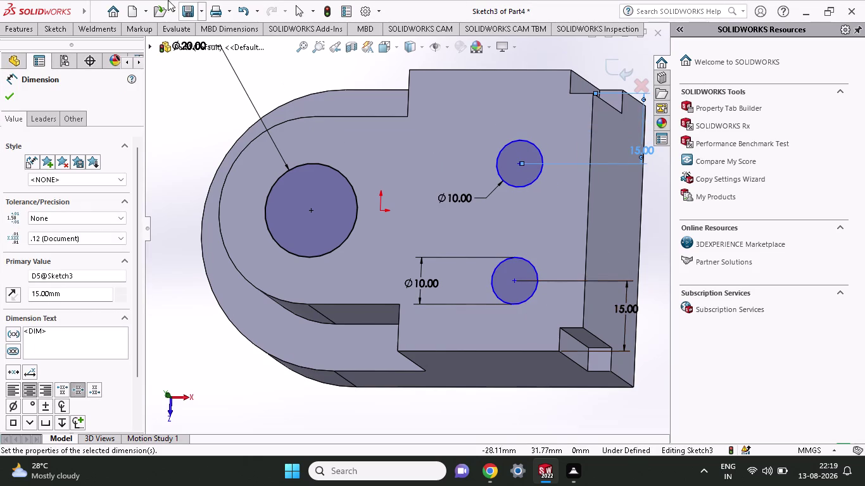
click(55, 27)
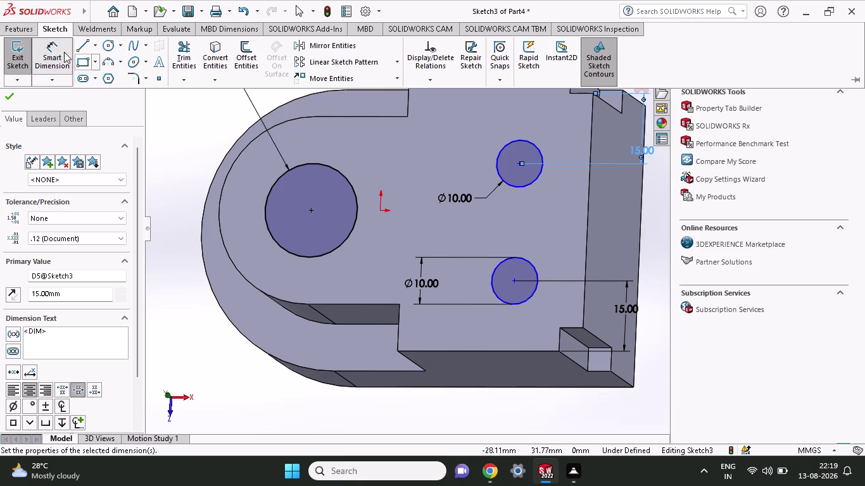
Extrude-cut the three circles Through All, then inspect the 20 mm and two 10 mm holes.
click(28, 27)
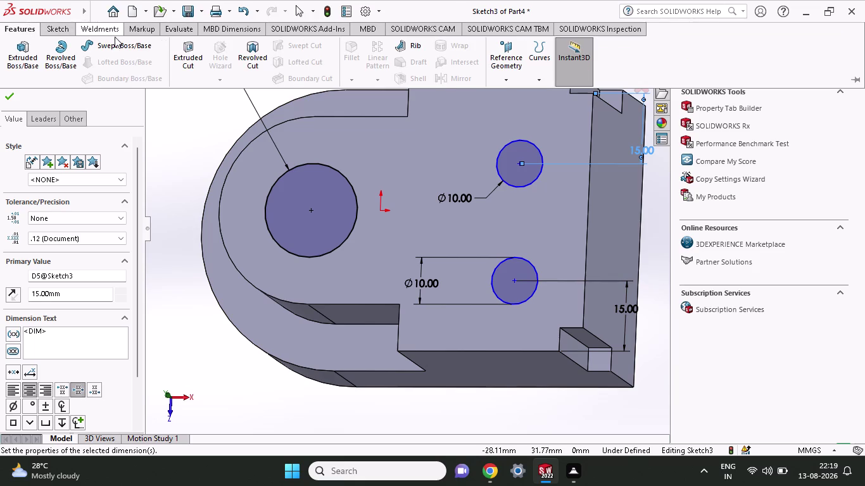
click(183, 63)
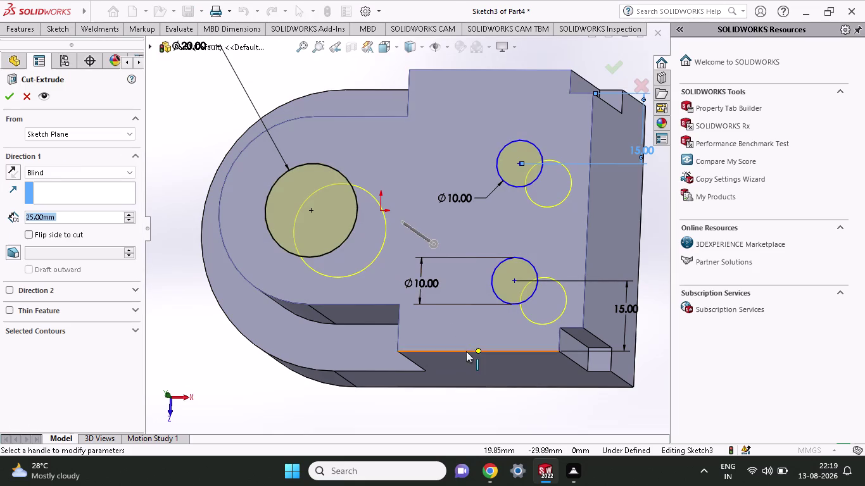
click(119, 171)
click(99, 193)
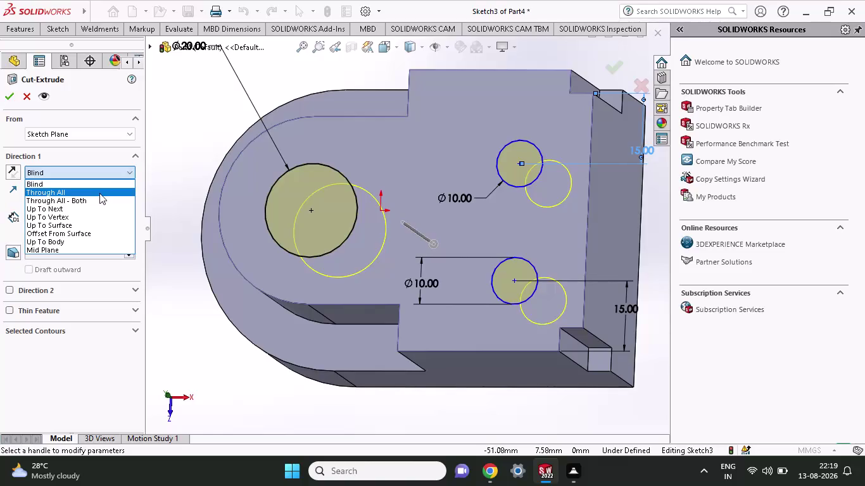
click(11, 97)
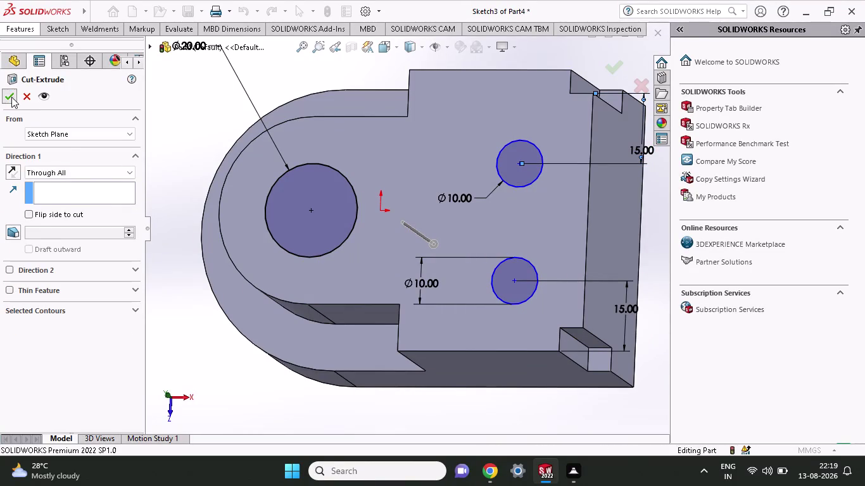
middle_drag(251, 388, 246, 255)
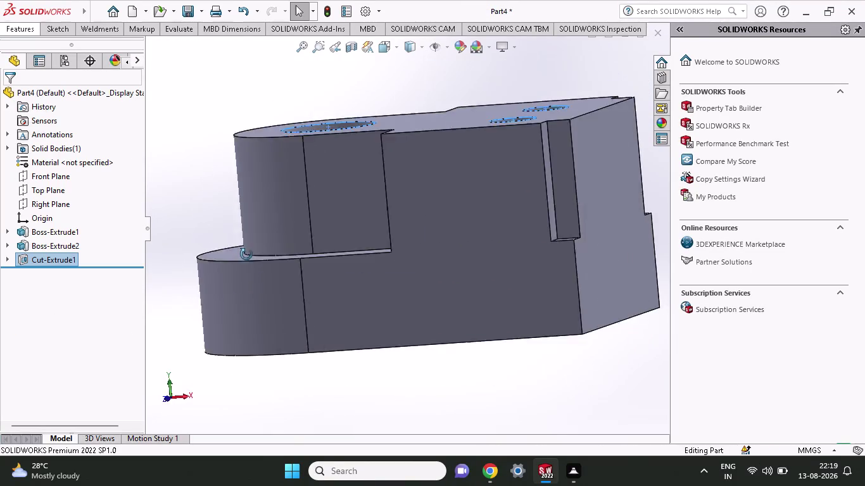
middle_drag(246, 254, 222, 396)
click(241, 394)
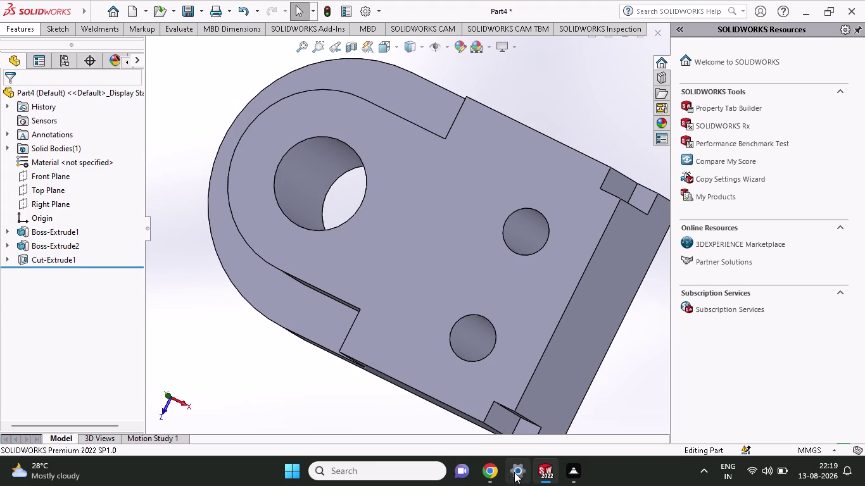